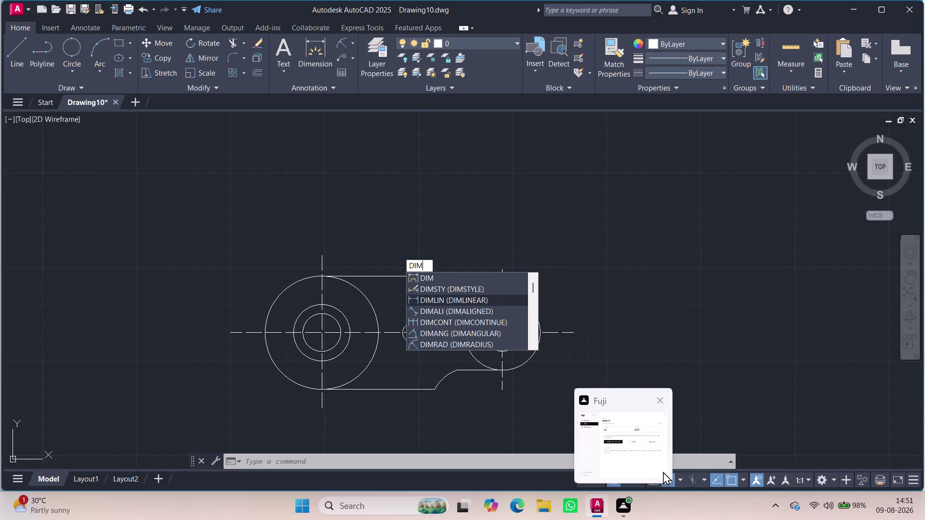
Give the ISO-25 dimension style a text height of 5 and make it current.
click(451, 288)
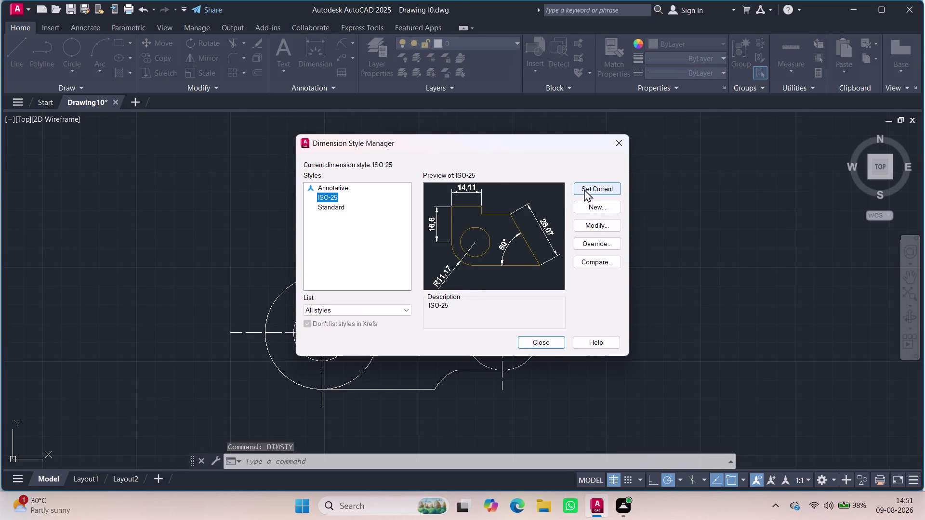
click(590, 222)
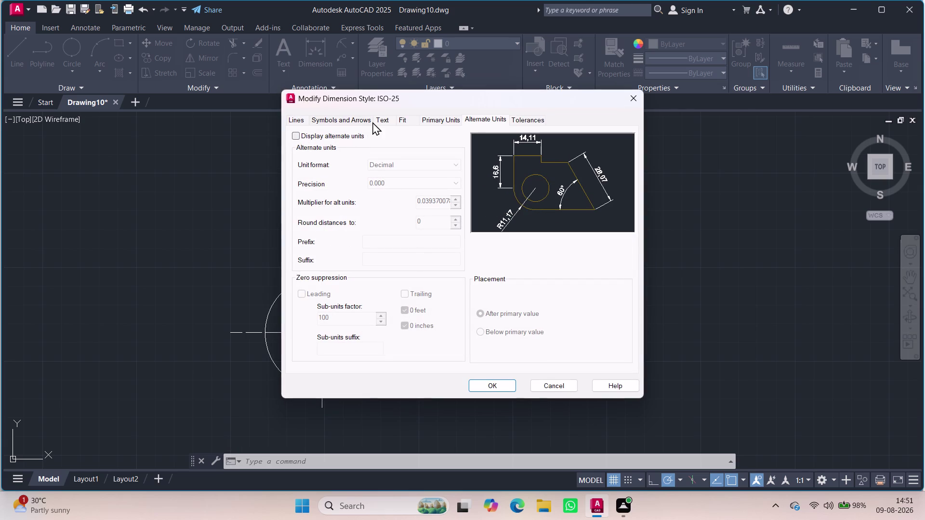
click(356, 115)
click(355, 120)
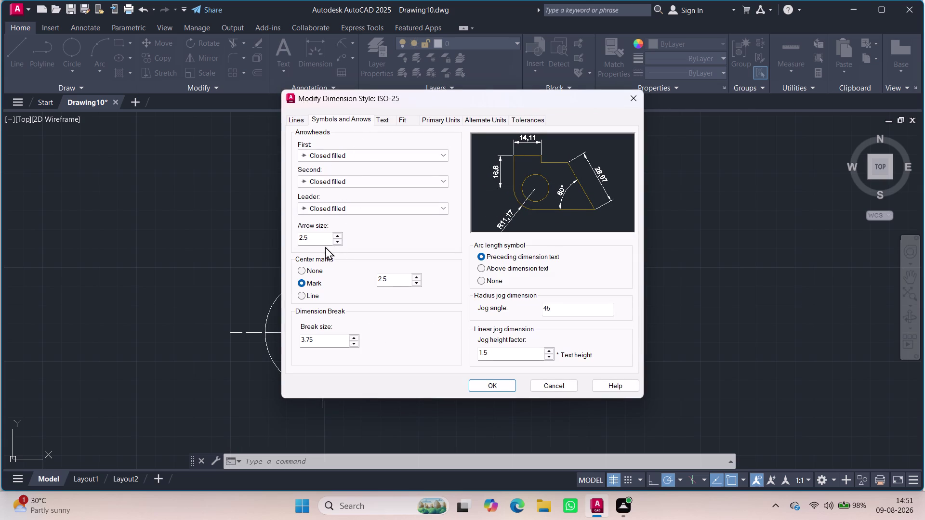
drag(311, 240, 282, 238)
key(5)
click(380, 122)
drag(435, 206, 407, 206)
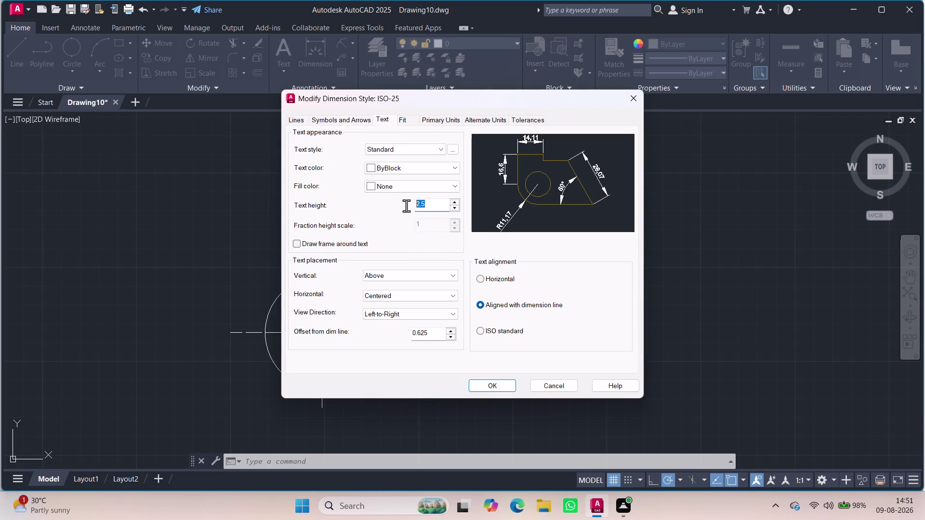
drag(407, 206, 404, 206)
key(5)
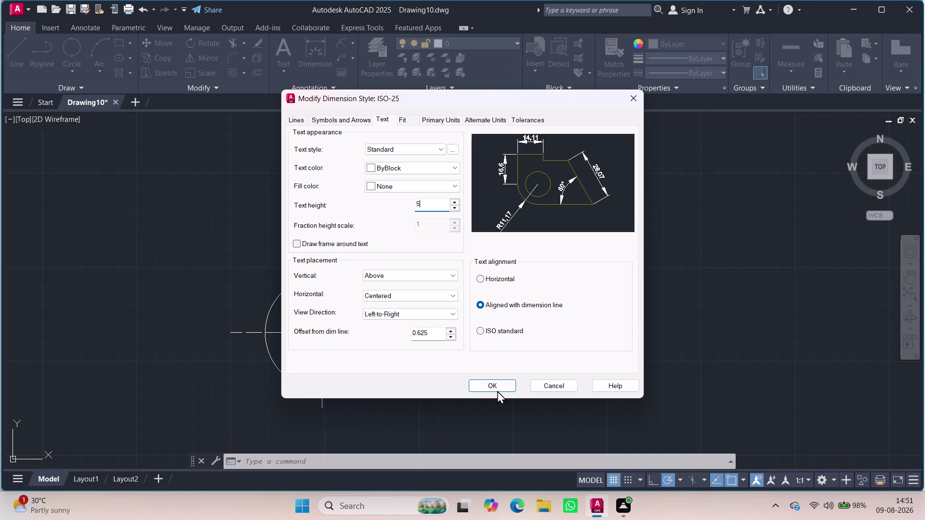
click(491, 389)
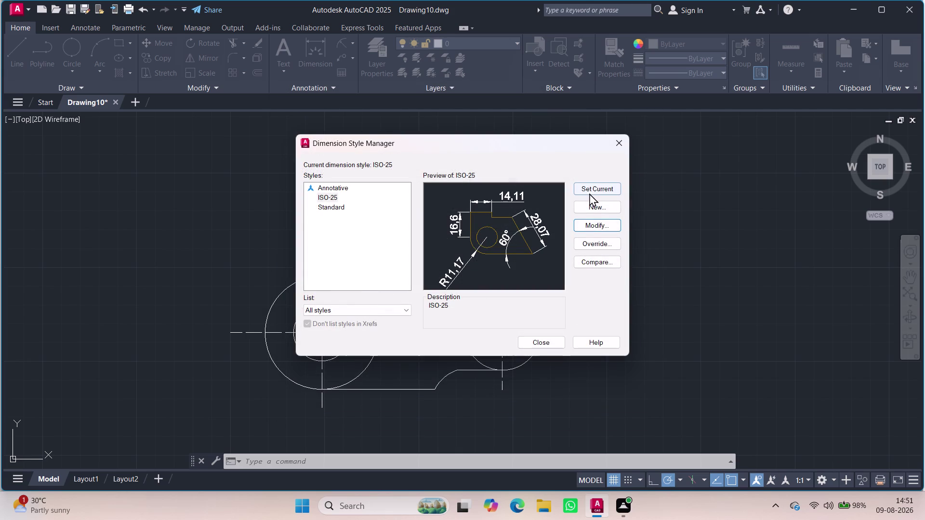
click(588, 191)
click(531, 339)
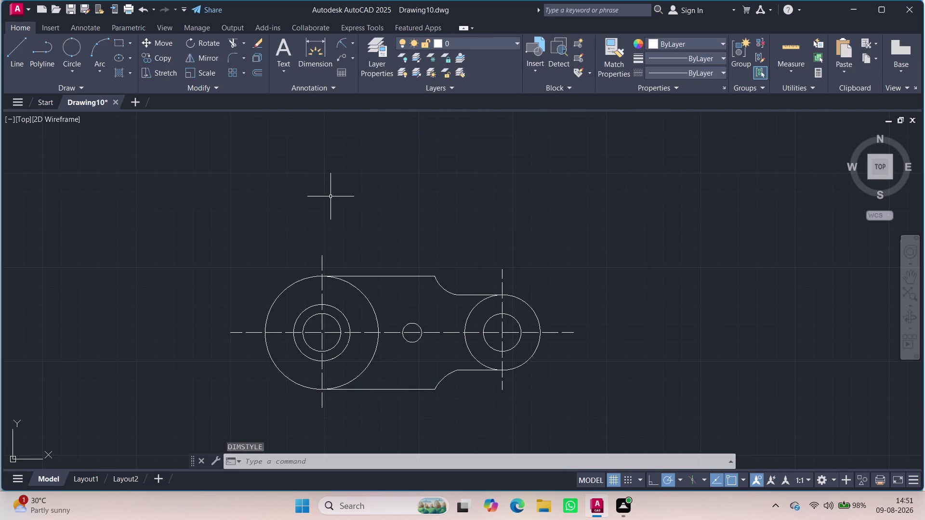
Add a 60 linear dimension for the plate's top straight edge.
click(317, 44)
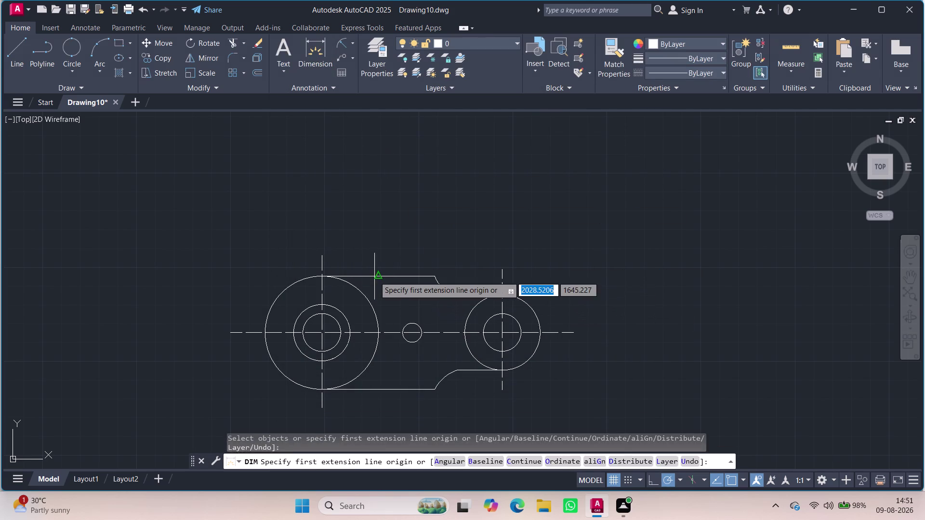
click(375, 276)
key(Escape)
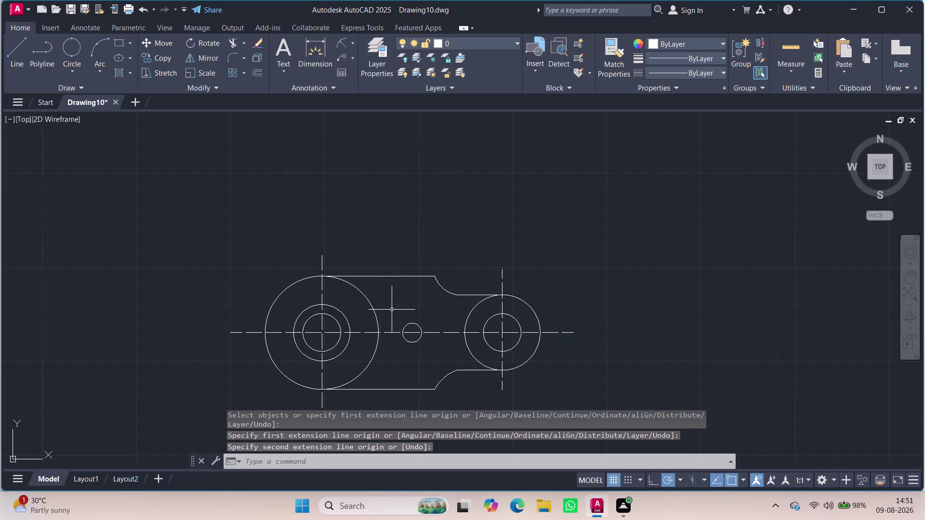
click(324, 38)
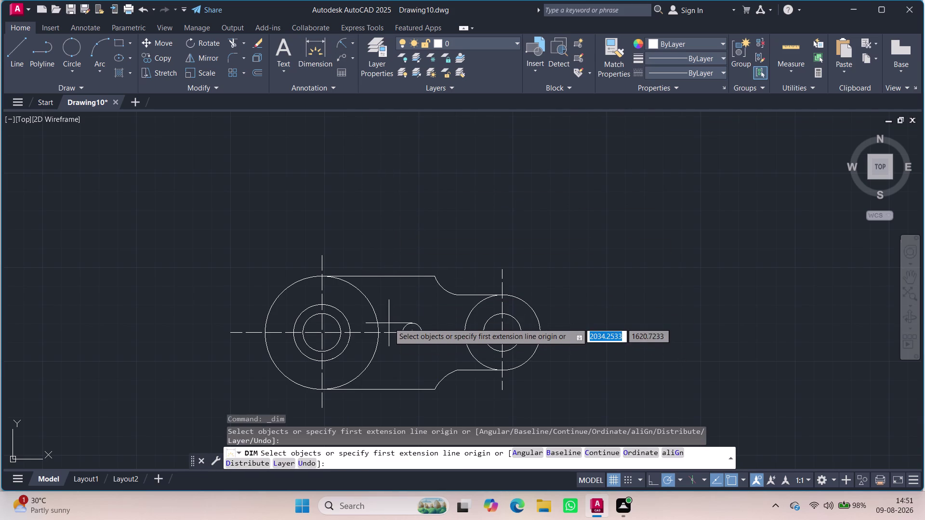
click(386, 276)
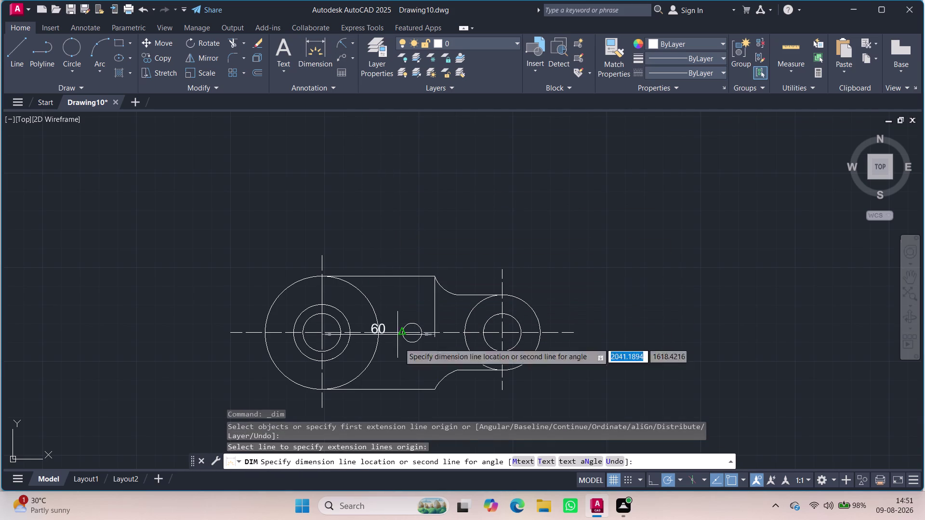
click(385, 261)
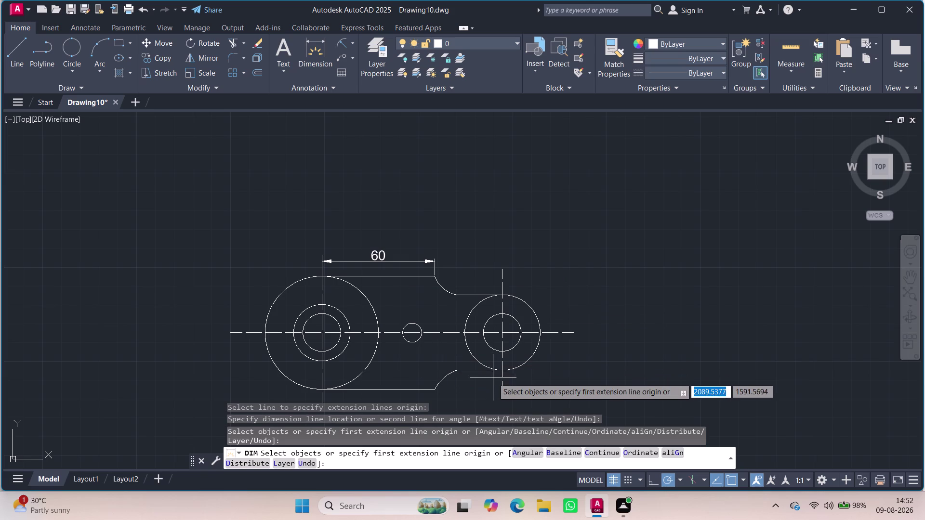
click(394, 261)
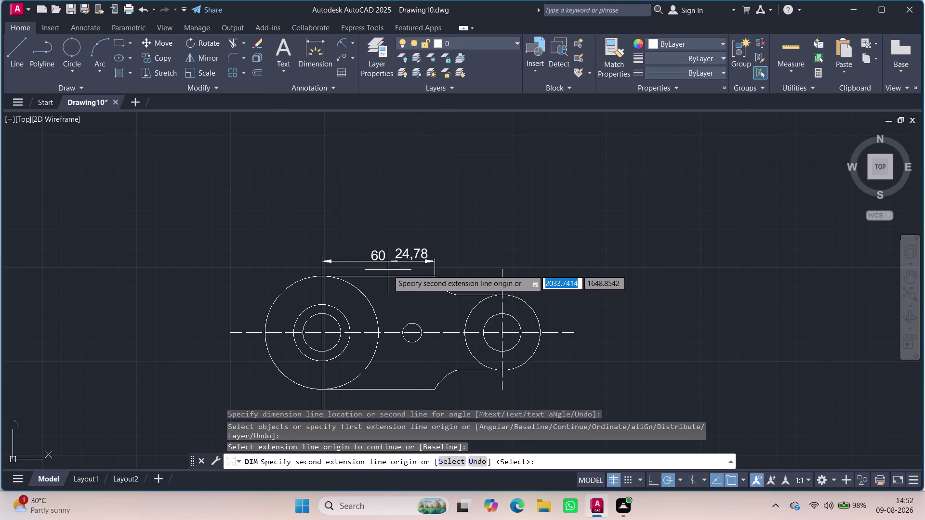
key(Escape)
key(Escape)
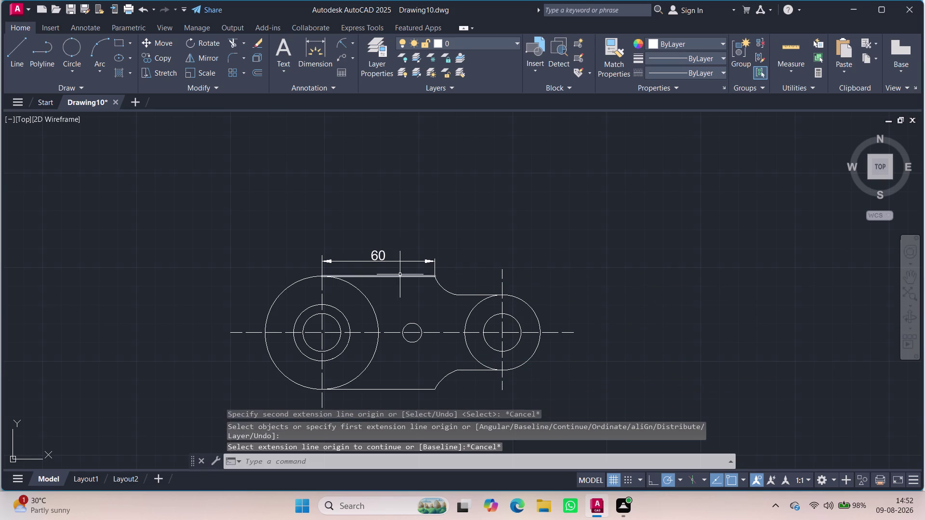
key(Escape)
Move the 60 dimension by its text grip to below the plate.
click(391, 262)
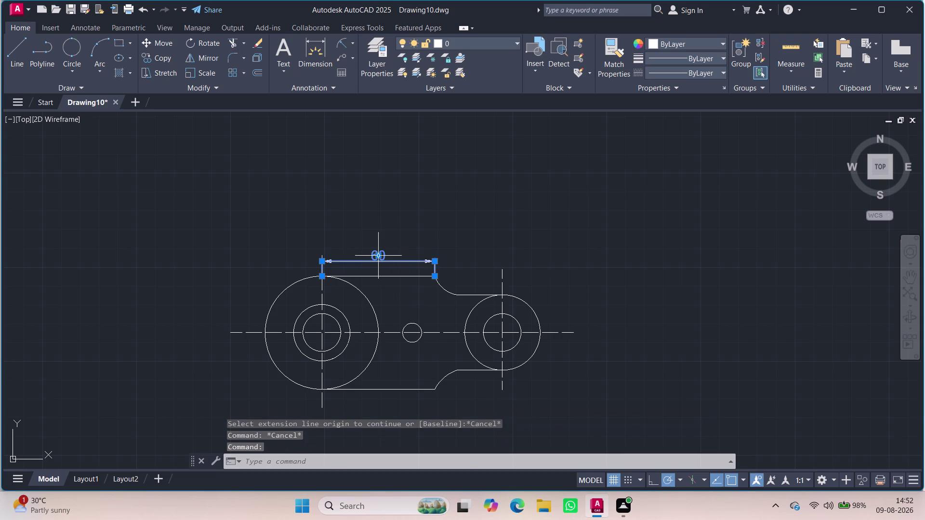
click(379, 259)
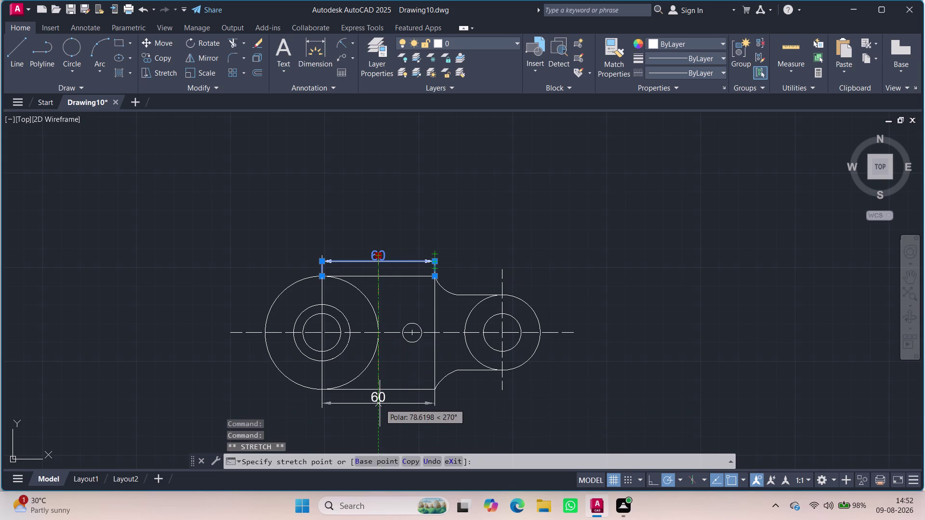
click(380, 405)
key(Escape)
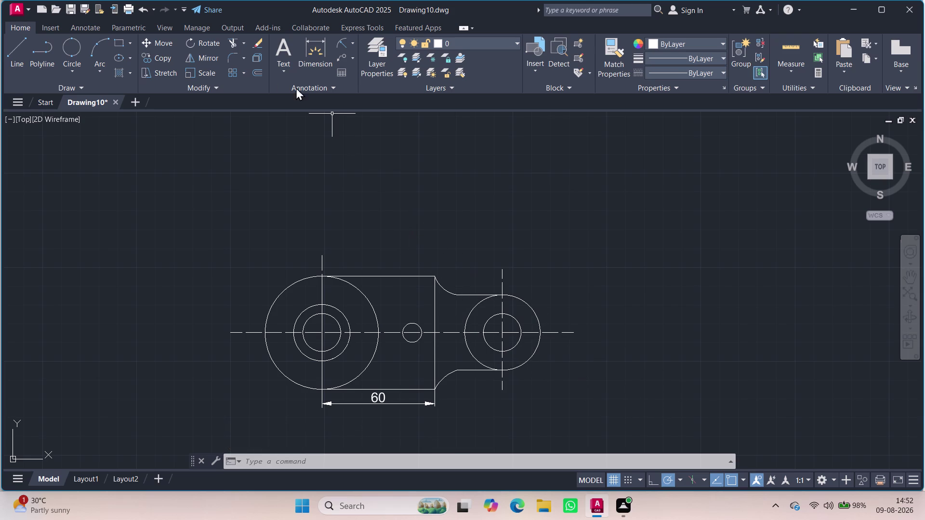
click(328, 52)
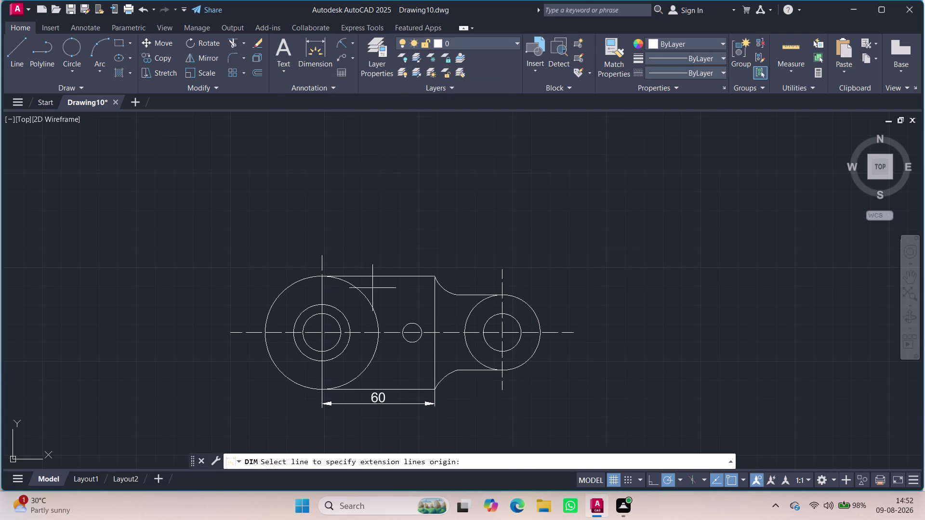
Abandon a trial dimension and delete the 60 dimension below the plate.
click(319, 332)
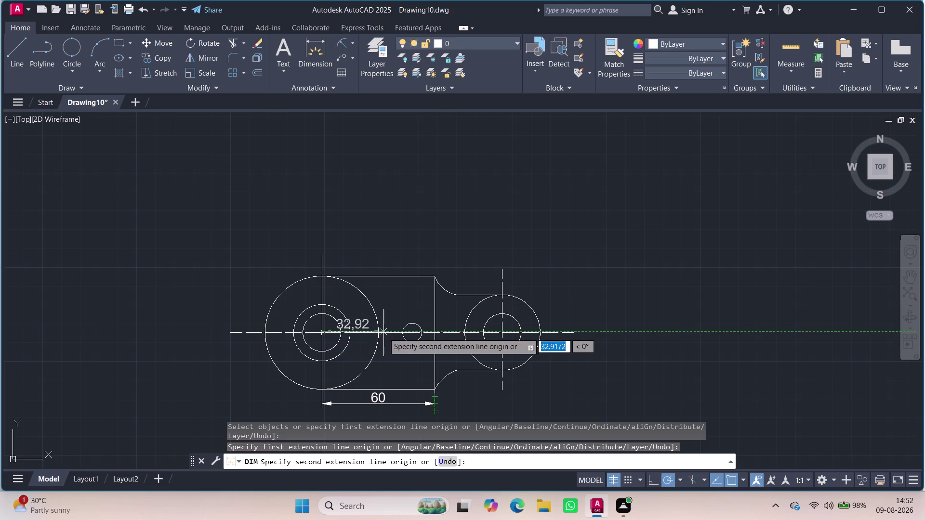
click(436, 334)
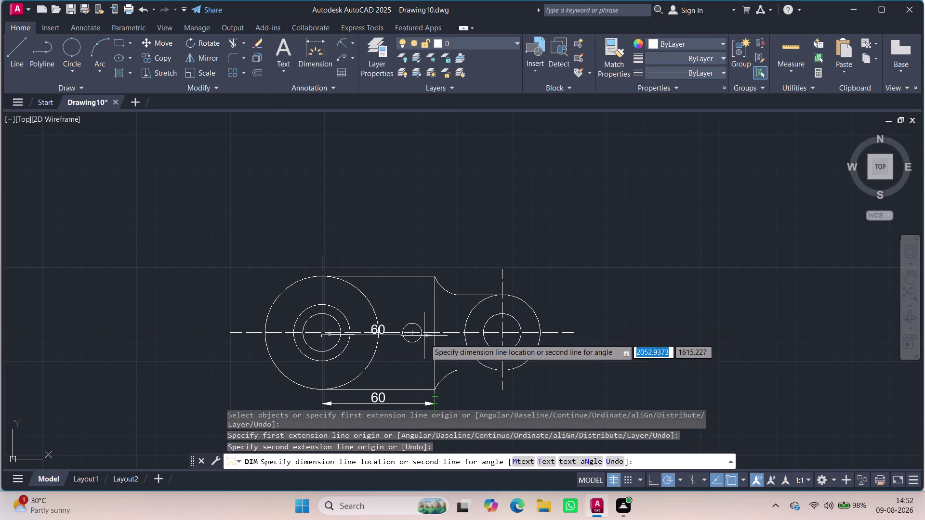
key(Escape)
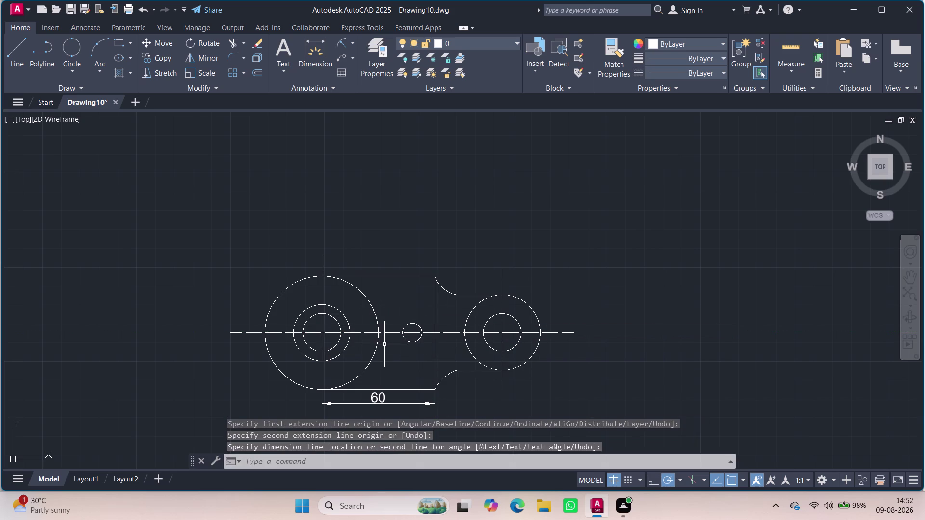
click(436, 364)
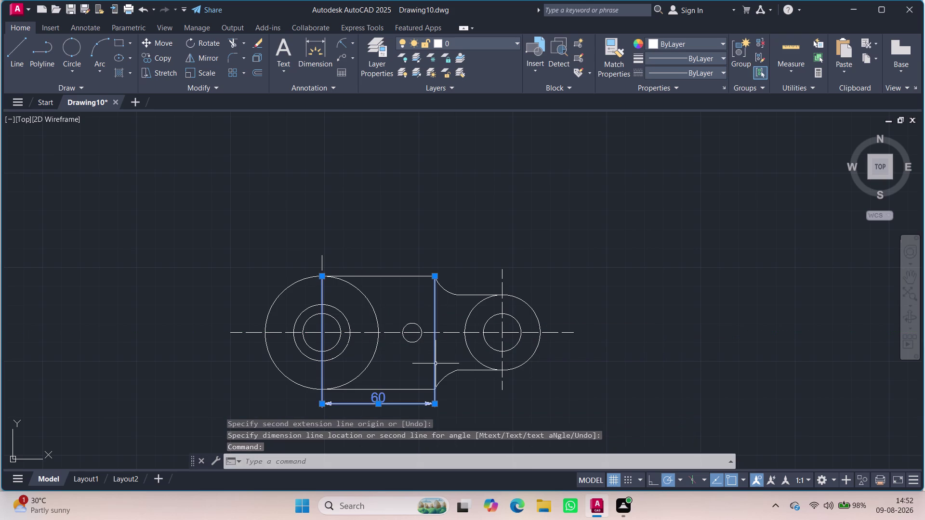
key(Delete)
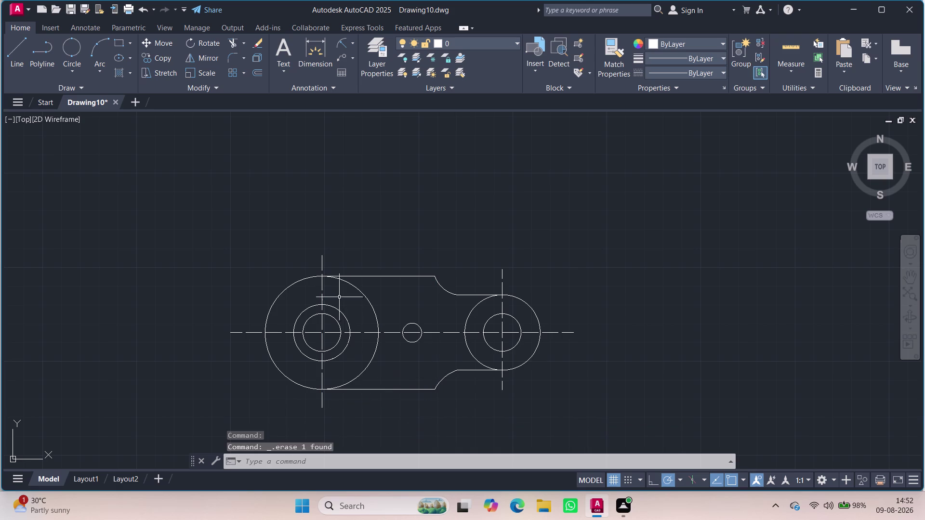
Dimension 48 from the left boss centre to the small hole centre.
click(307, 52)
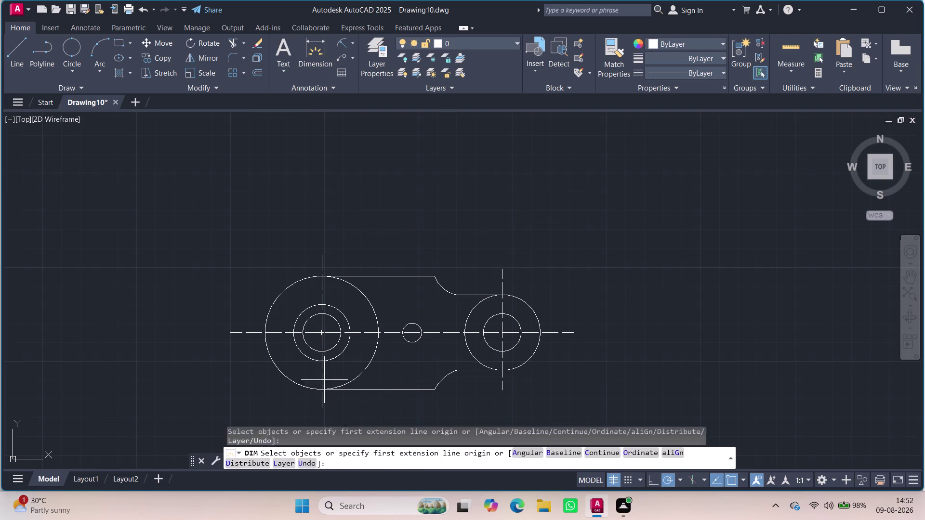
click(322, 333)
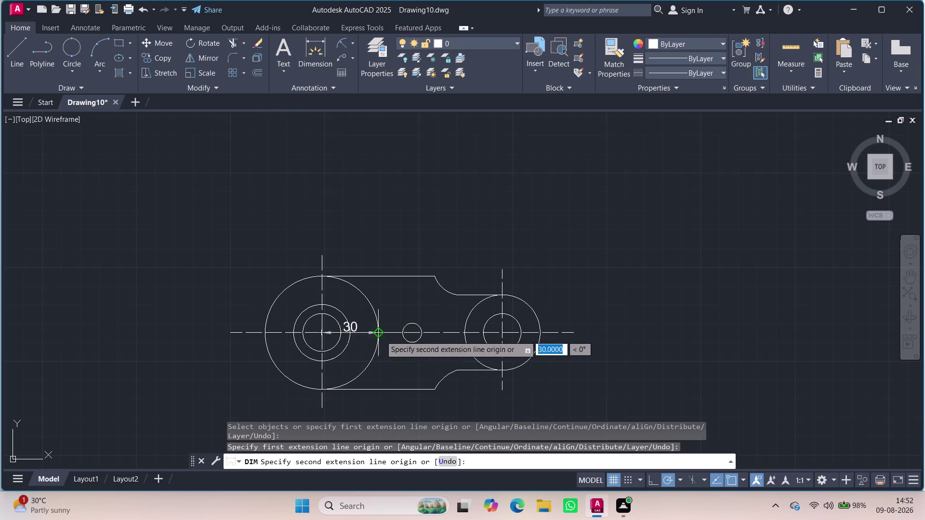
click(413, 334)
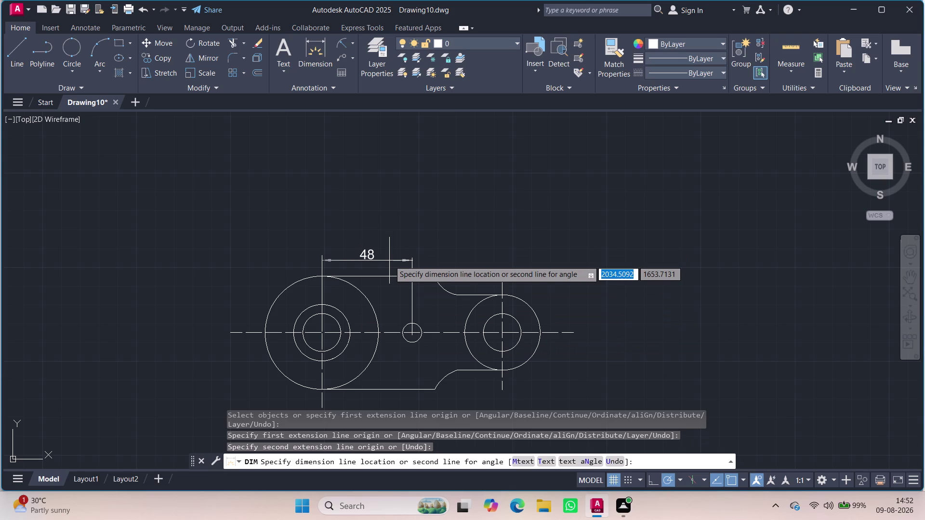
click(389, 262)
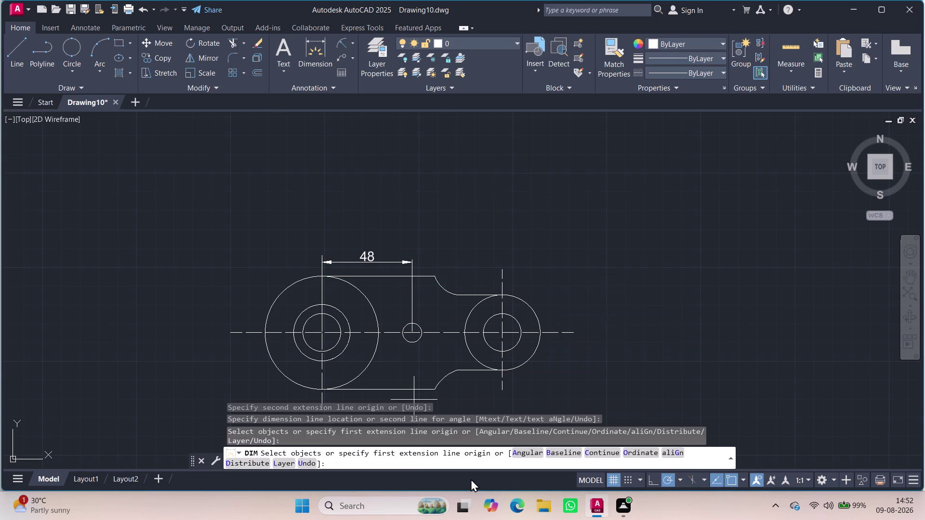
Add a 60 dimension along the bottom straight edge below the plate.
middle_drag(474, 366, 497, 302)
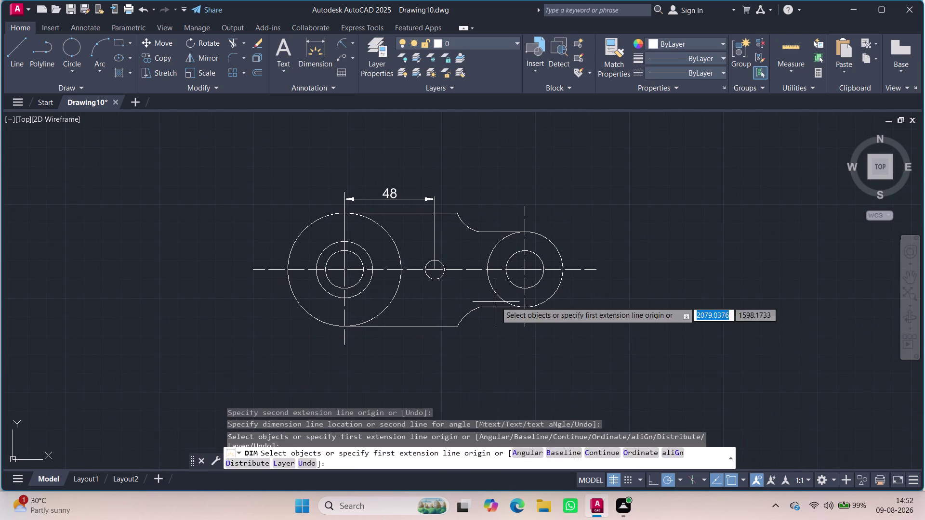
click(346, 330)
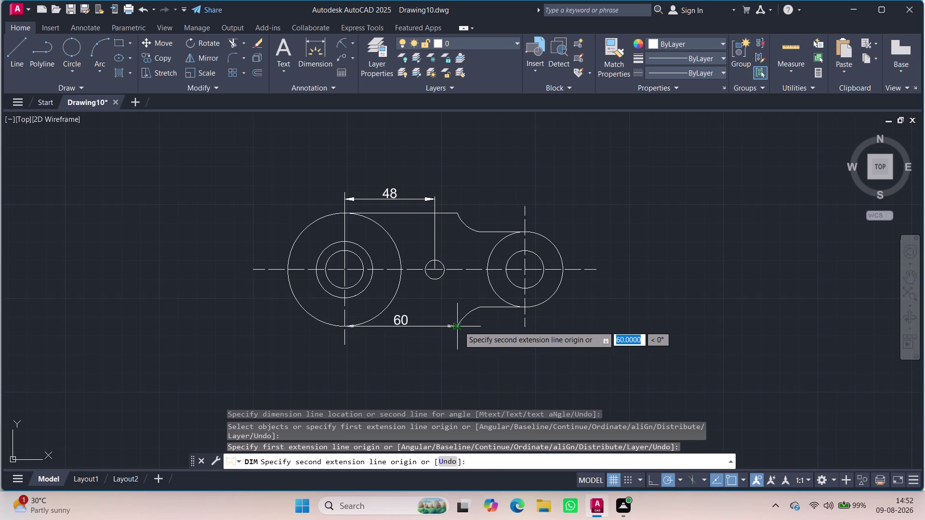
click(459, 326)
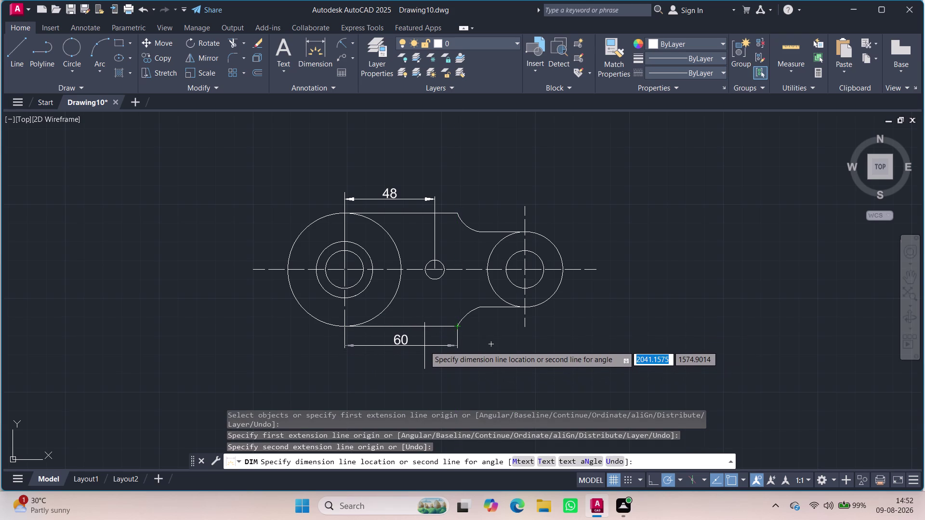
click(425, 346)
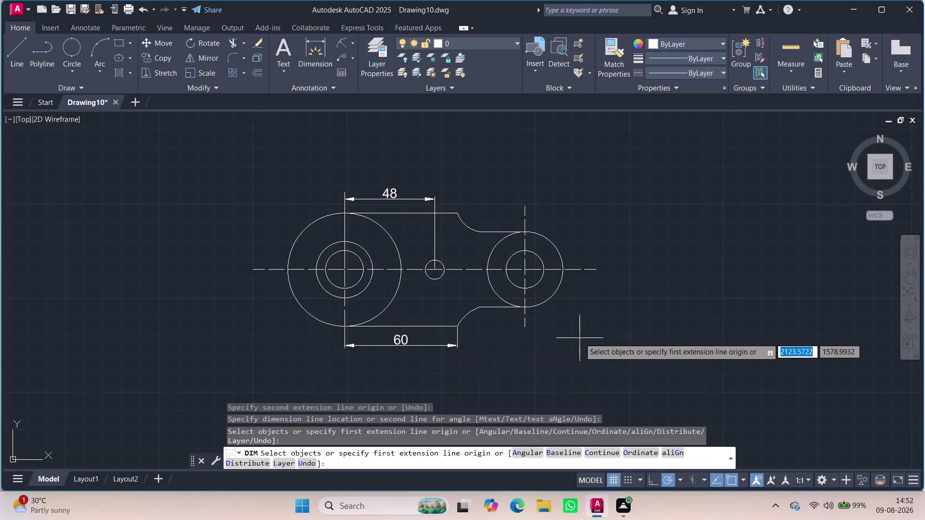
click(348, 42)
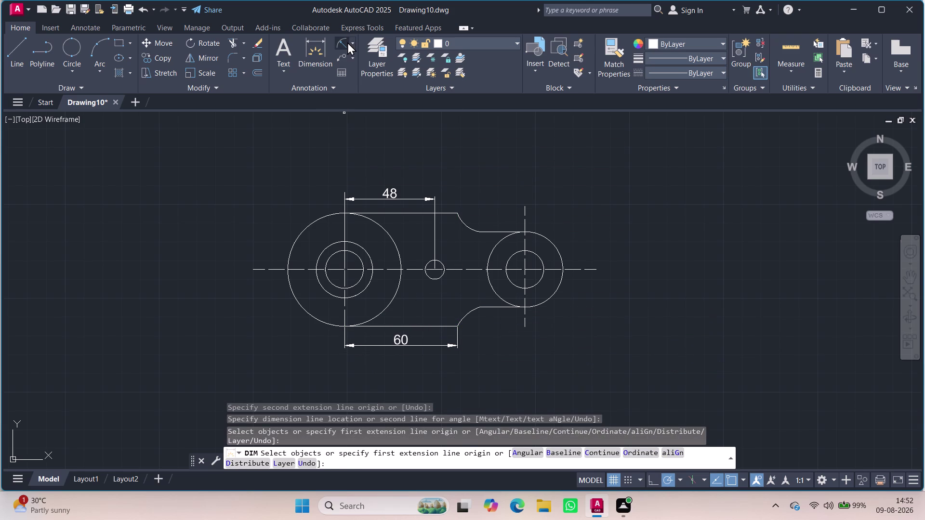
click(293, 247)
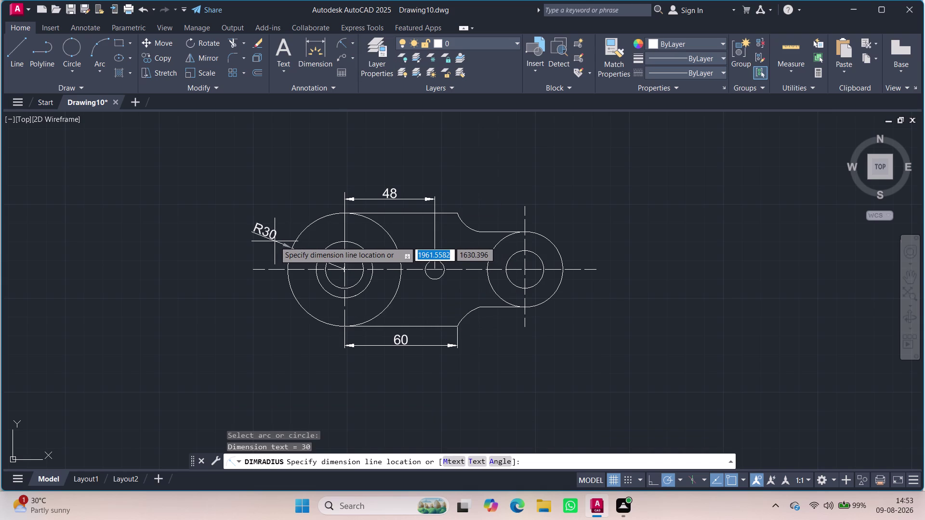
Place the R30 radius on the outer left circle and Ø30 on the middle circle.
click(275, 239)
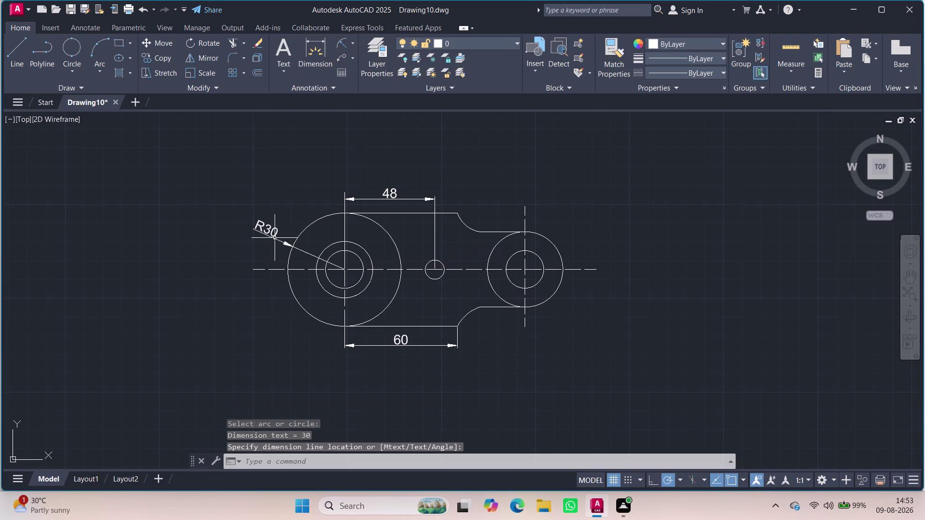
click(353, 44)
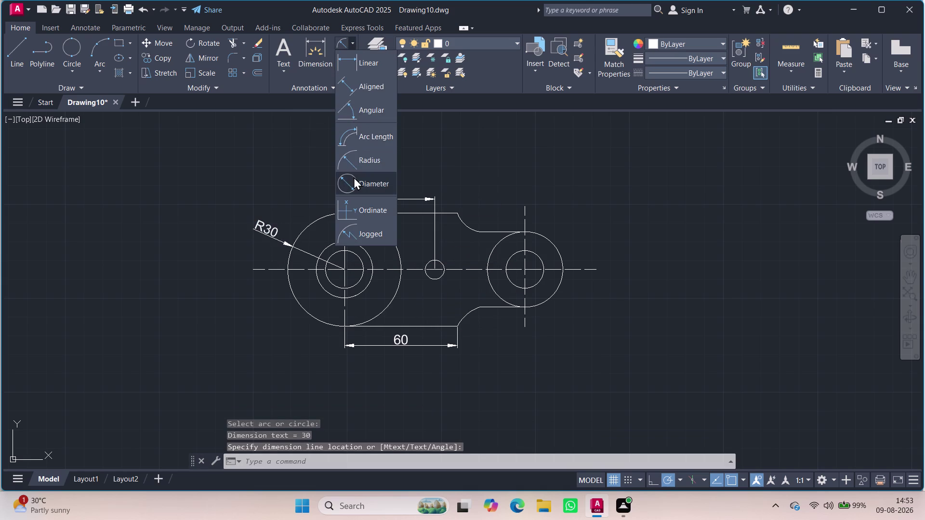
click(353, 177)
click(369, 256)
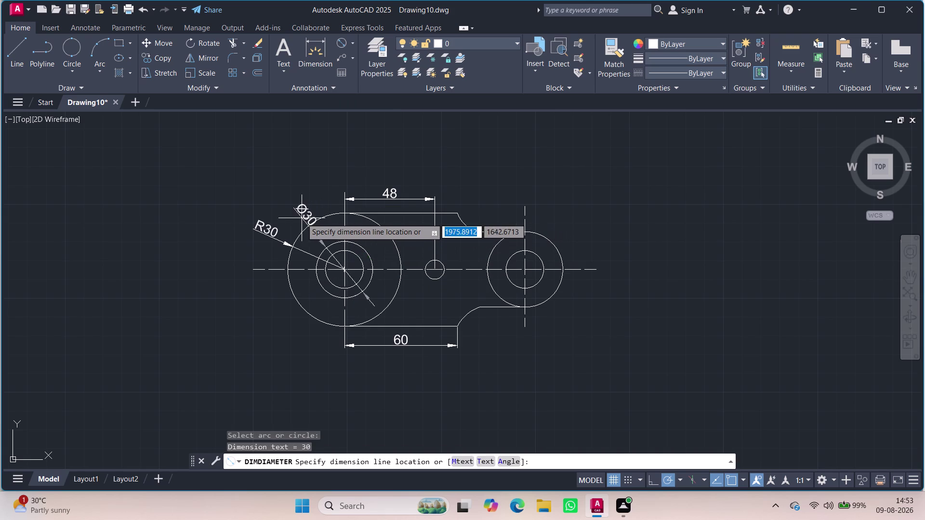
click(290, 220)
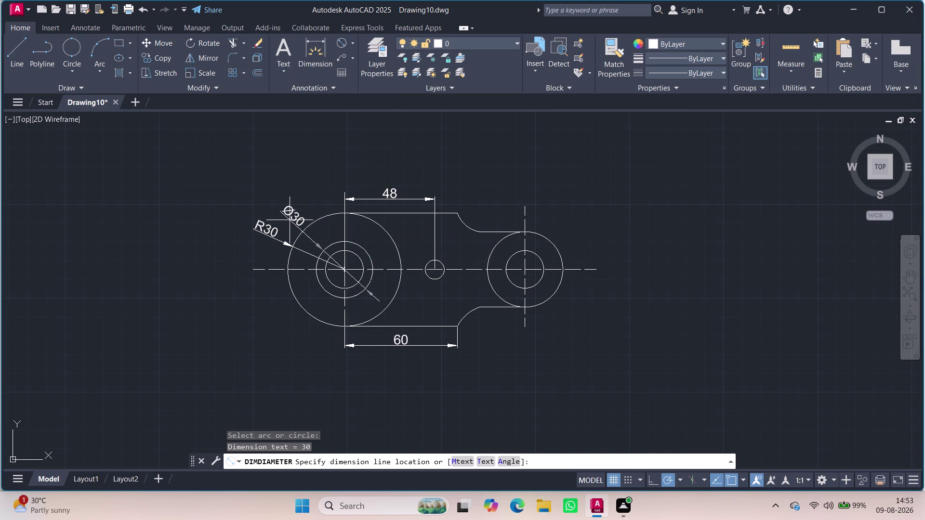
click(328, 278)
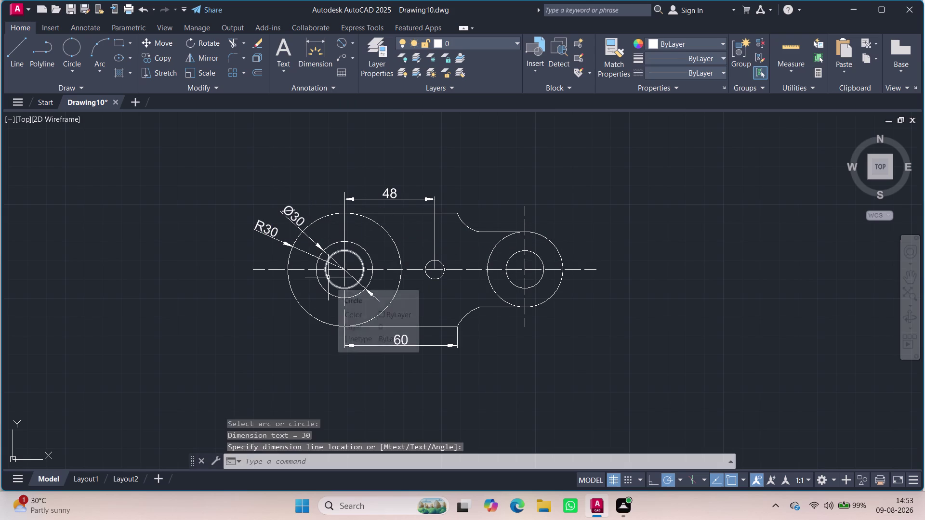
key(Escape)
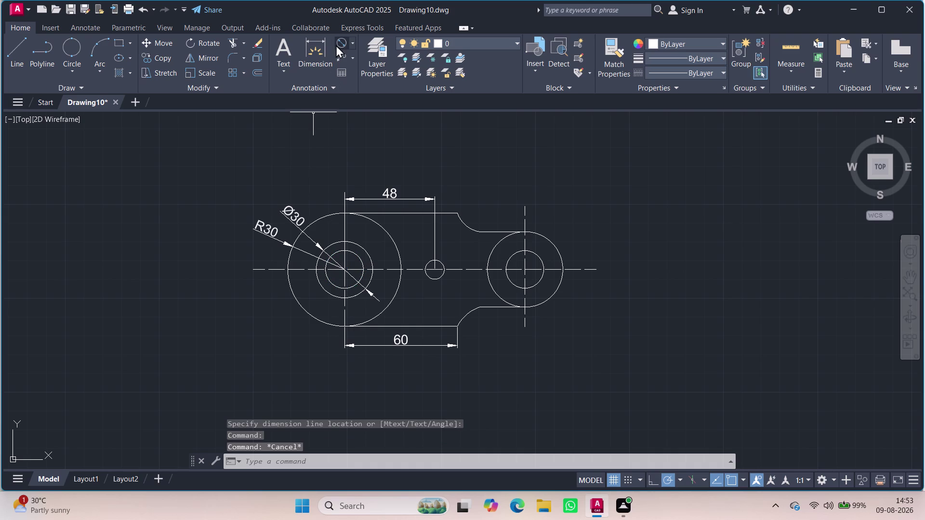
Add a Ø20 diameter dimension to the innermost left boss circle.
click(337, 38)
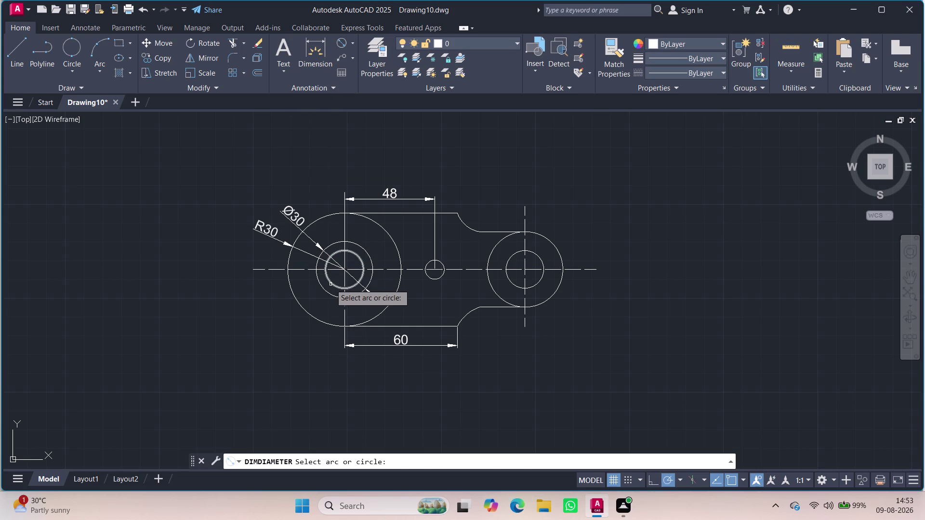
click(332, 284)
click(271, 289)
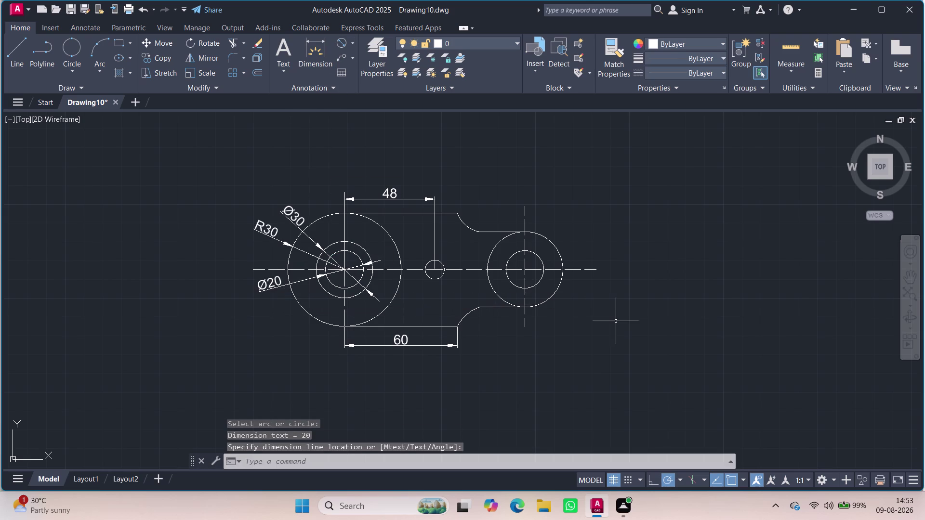
text(qd)
click(654, 350)
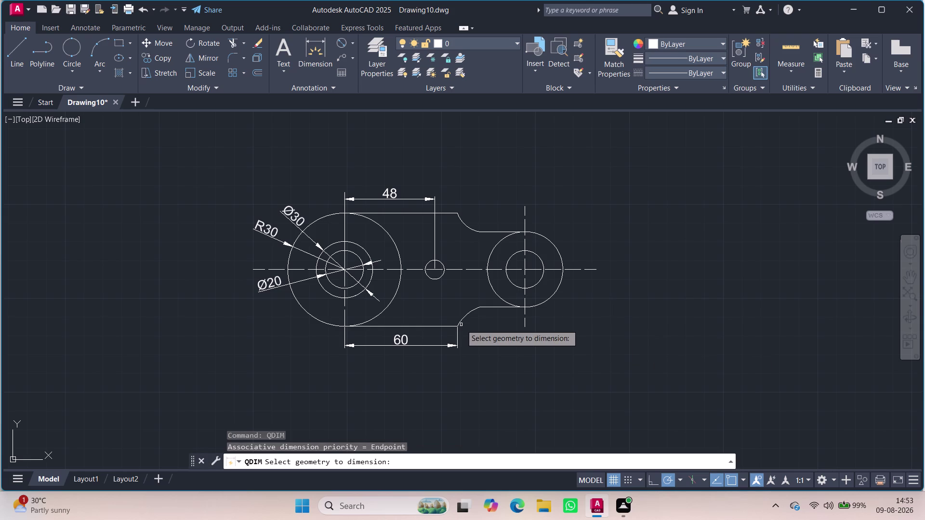
Place an R20 radius dimension on the right boss circle.
click(553, 295)
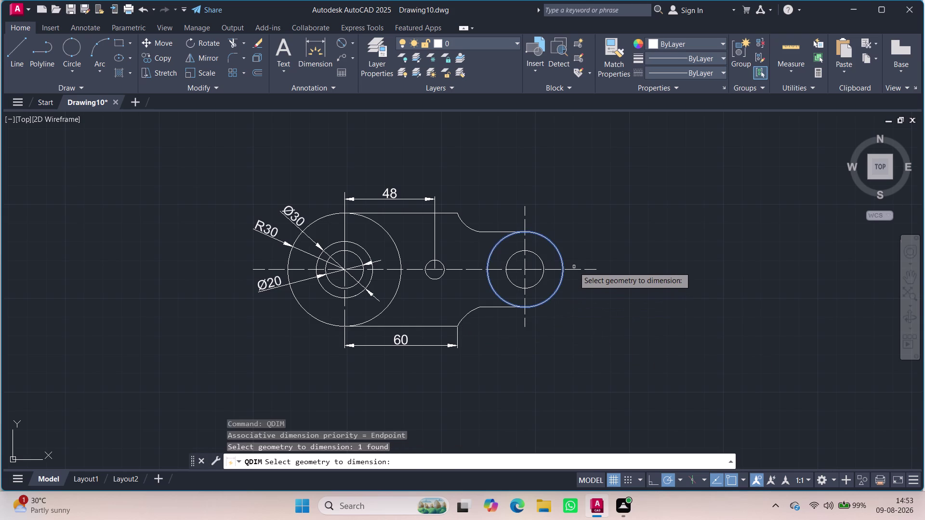
key(Return)
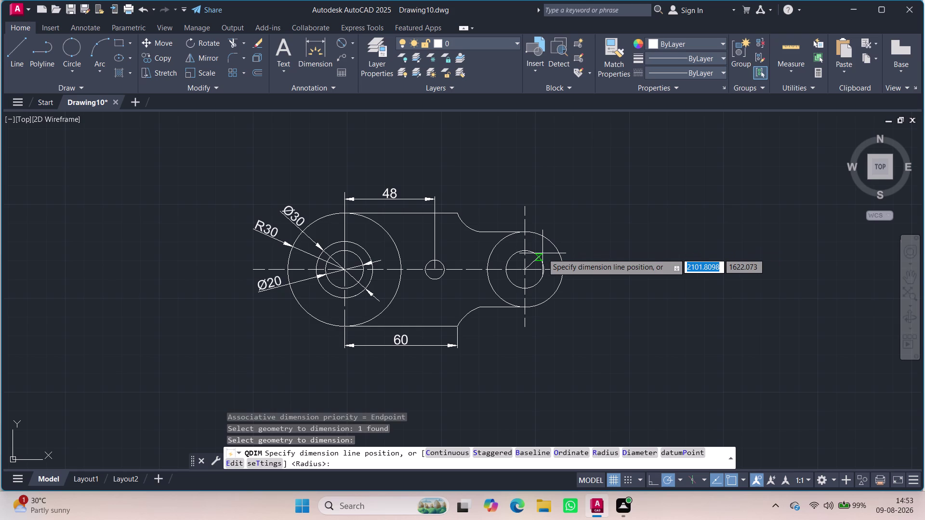
click(543, 257)
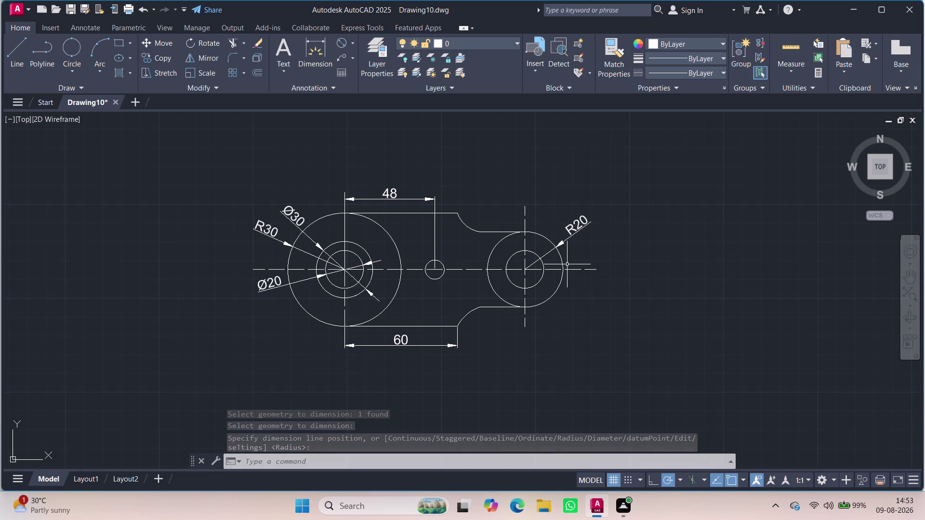
key(q)
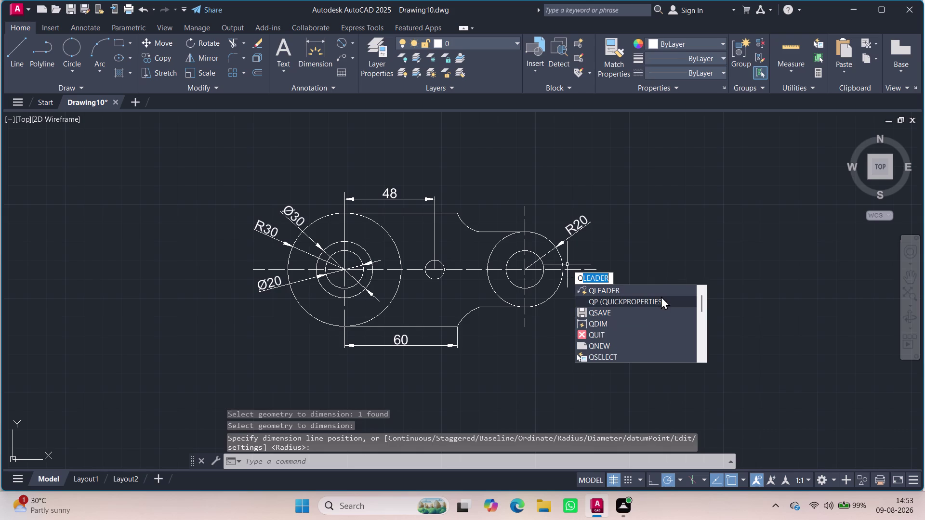
Quick-dimension the right boss and centre line, then delete the 144,55 and 37,89 results.
click(653, 322)
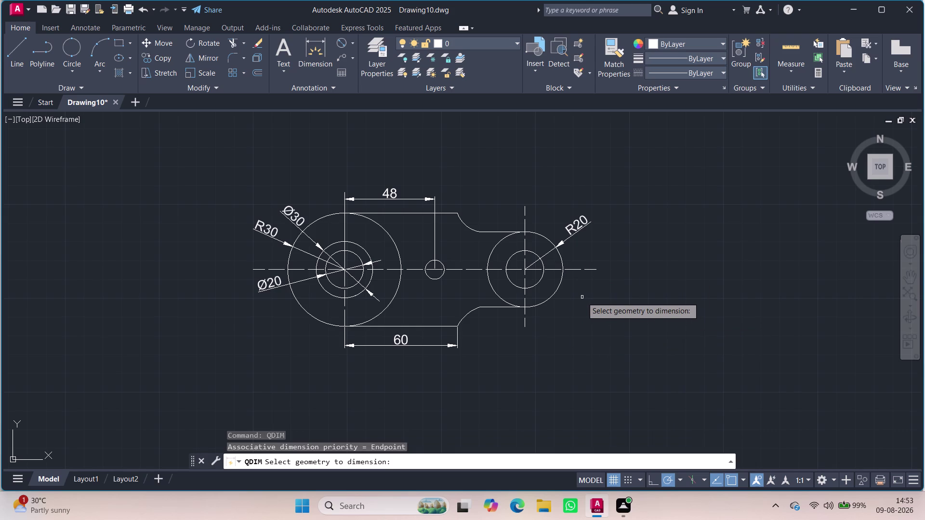
click(555, 294)
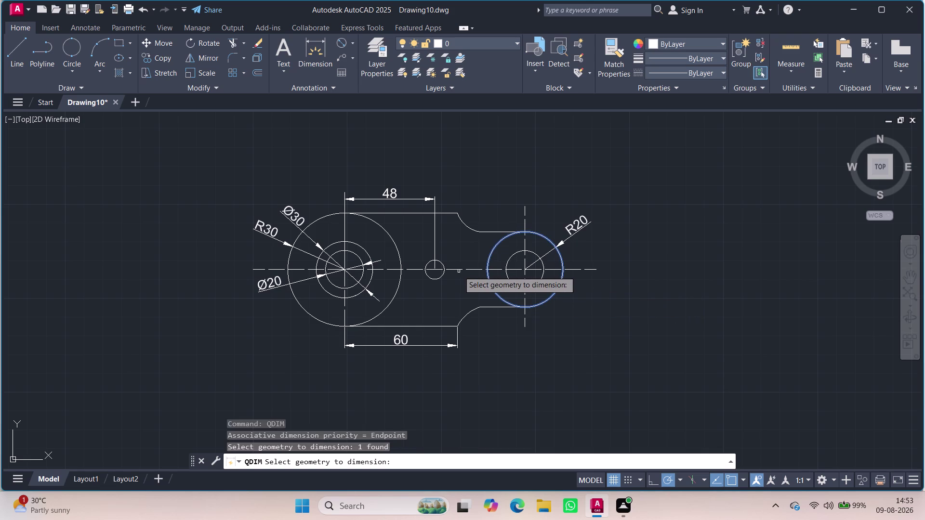
click(484, 270)
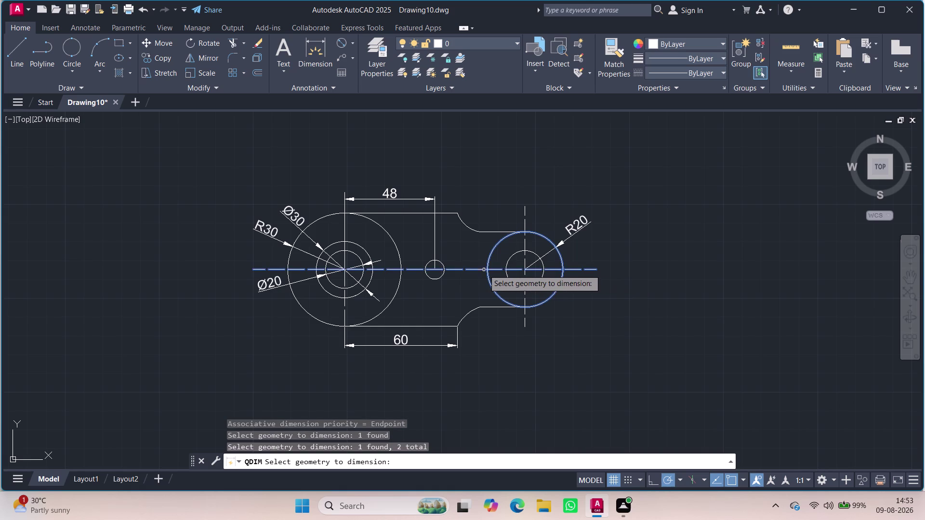
key(Return)
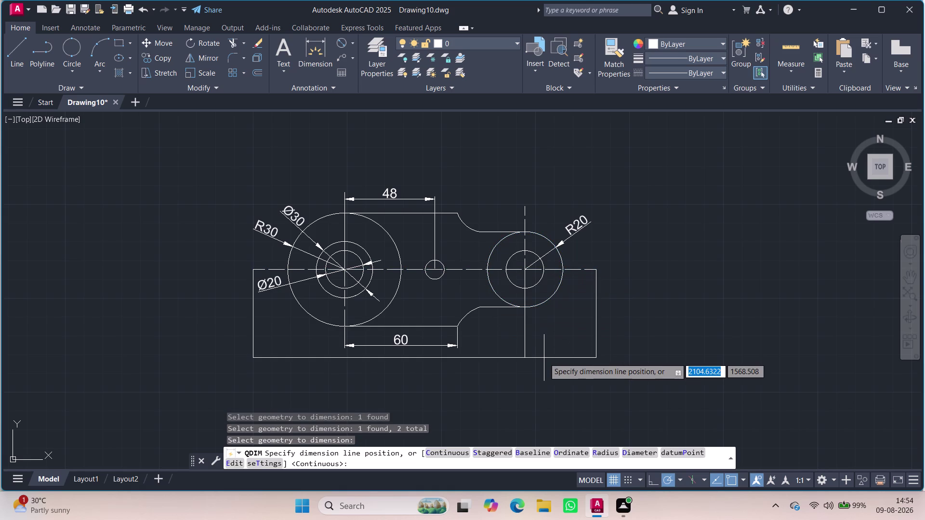
click(386, 365)
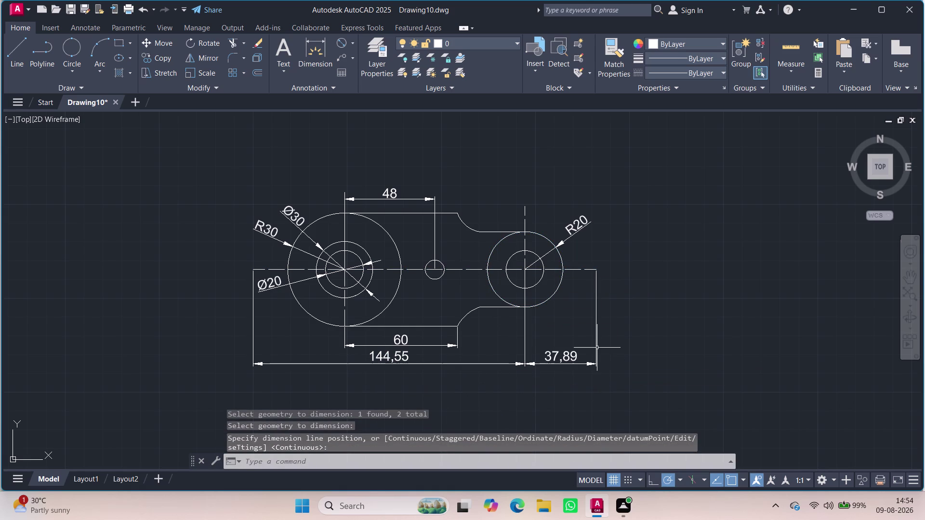
drag(642, 363, 183, 371)
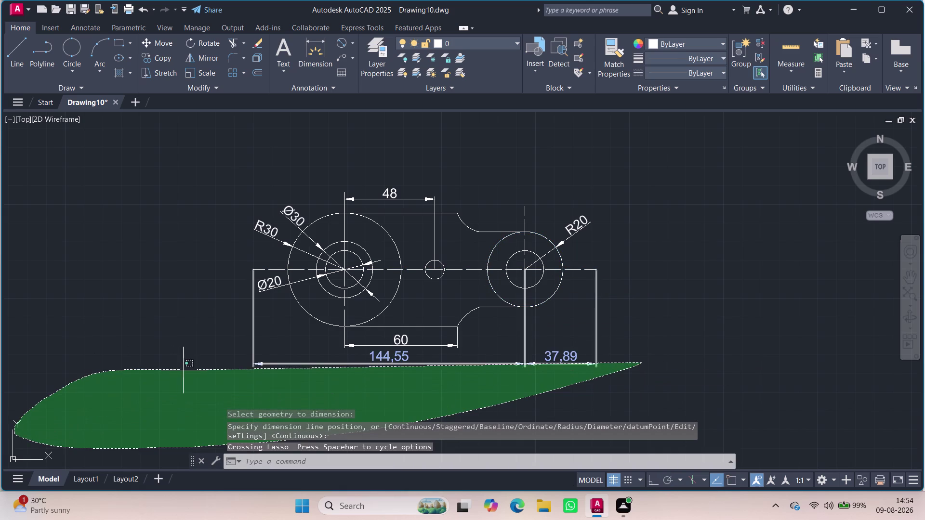
drag(183, 371, 210, 366)
key(Delete)
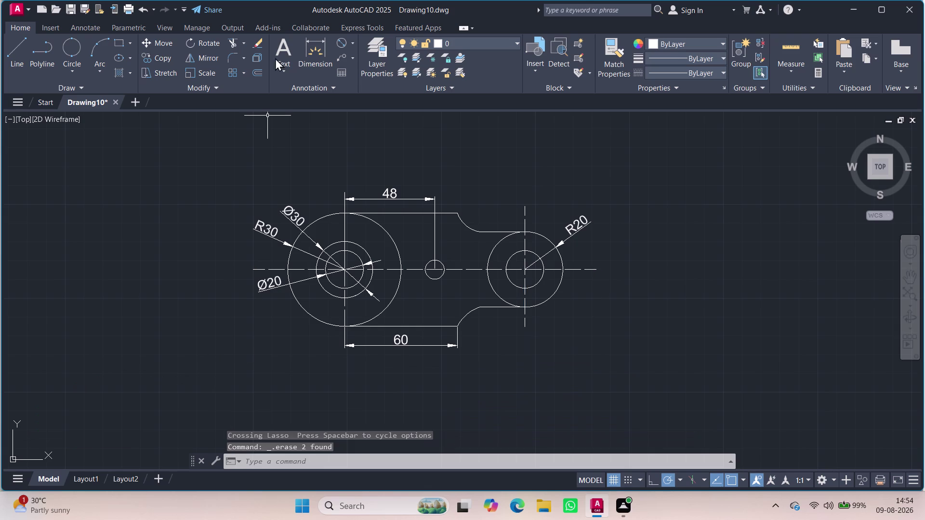
Add a Ø20 diameter to the inner right circle and delete the R20 radius.
click(353, 39)
click(353, 39)
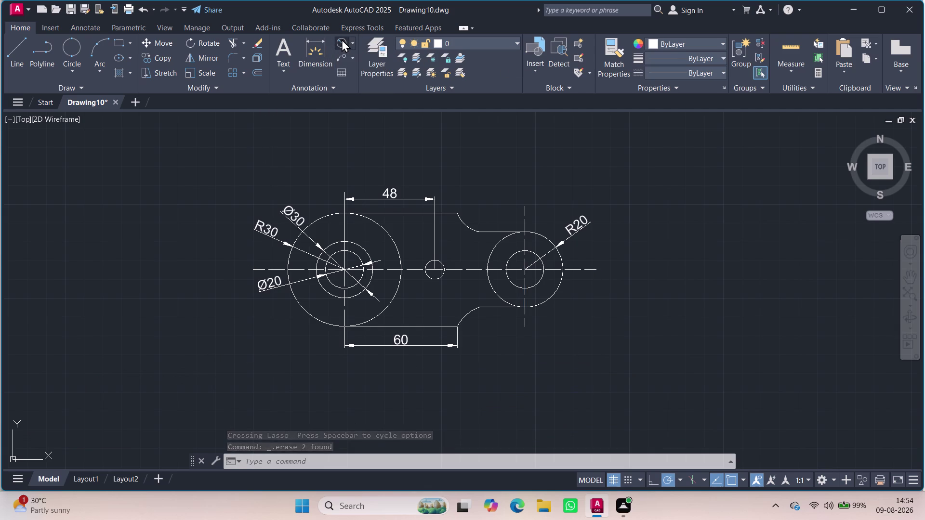
click(342, 39)
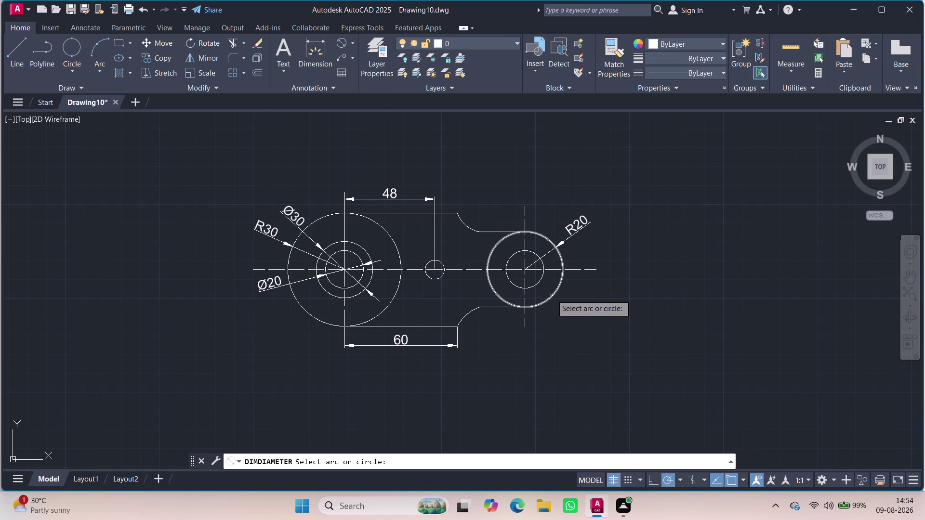
click(536, 286)
click(574, 302)
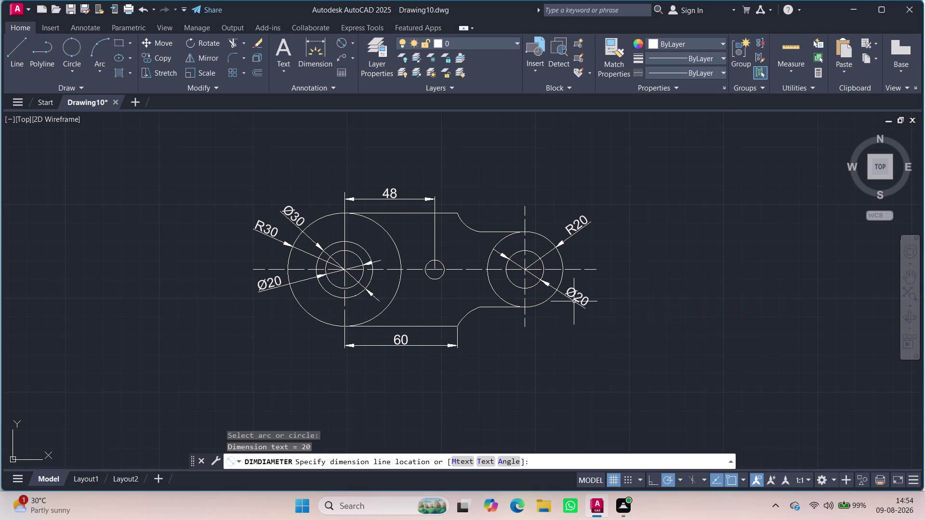
drag(577, 249, 552, 222)
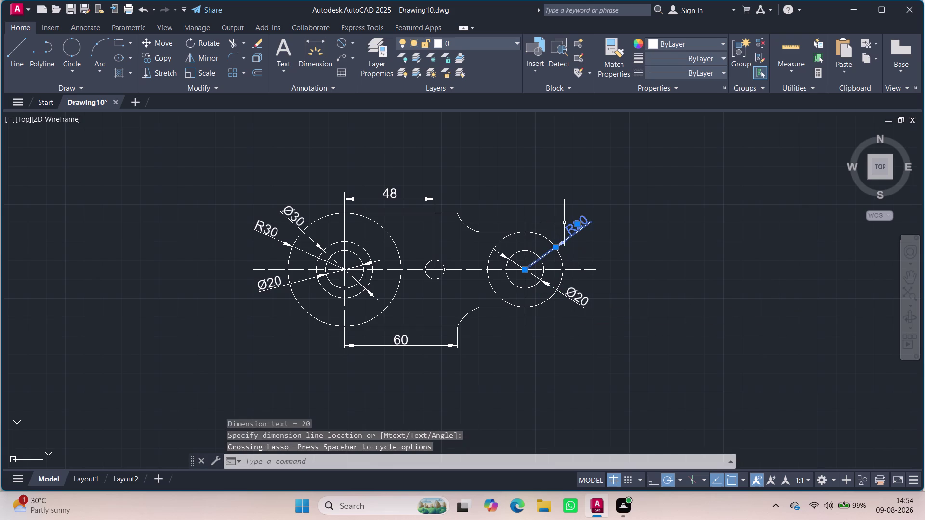
key(Delete)
Dimension the outer right circle as Ø40 at upper right.
click(343, 44)
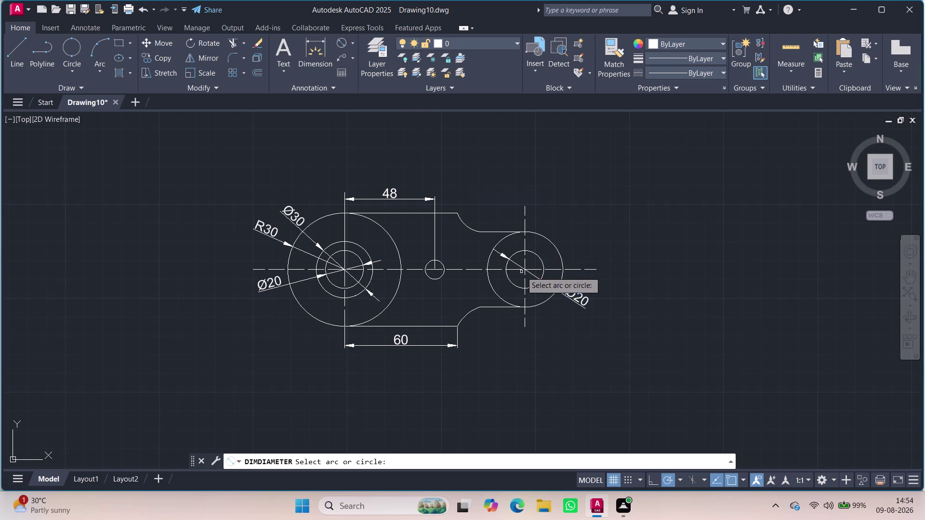
click(559, 251)
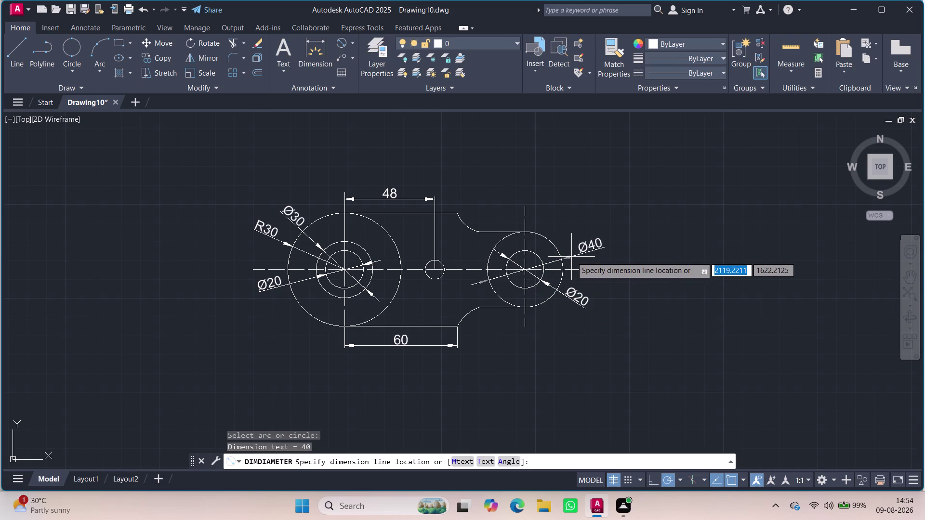
click(566, 251)
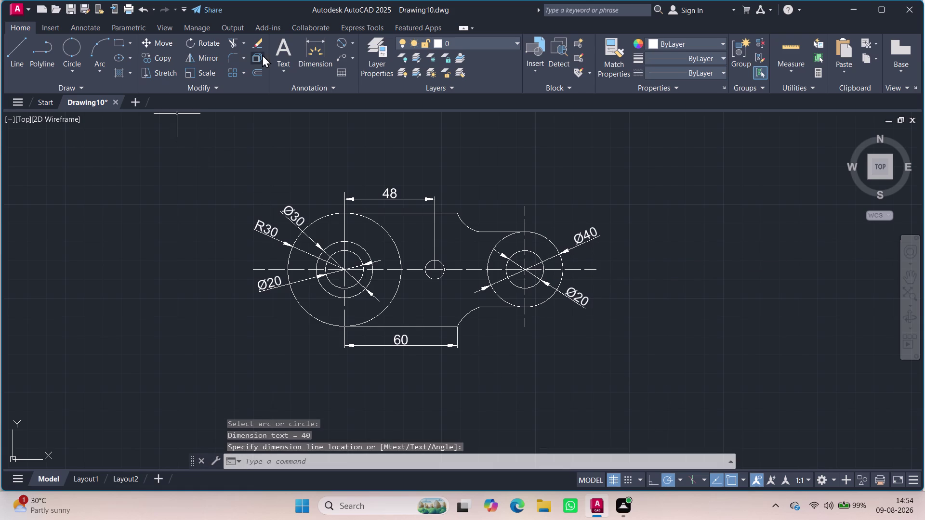
click(308, 54)
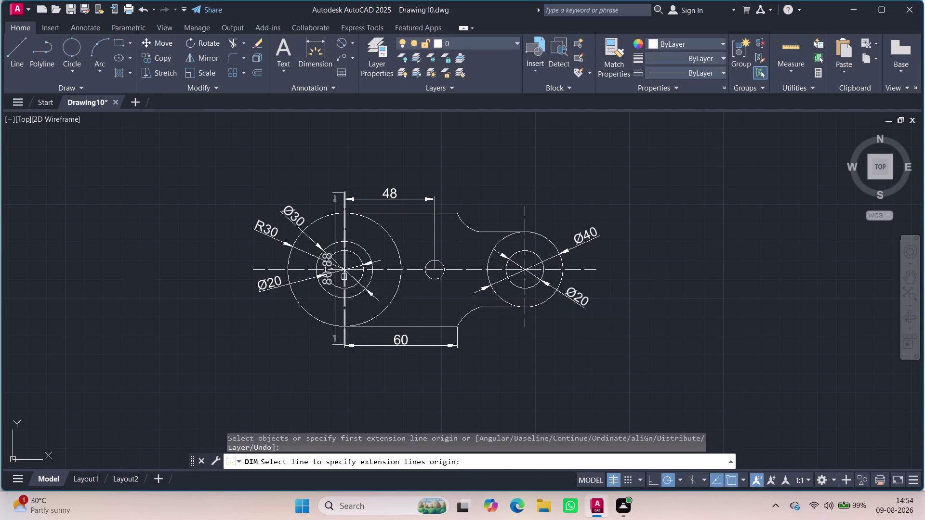
Dimension 96 between the left and right hole centres, placed below the 60.
click(347, 272)
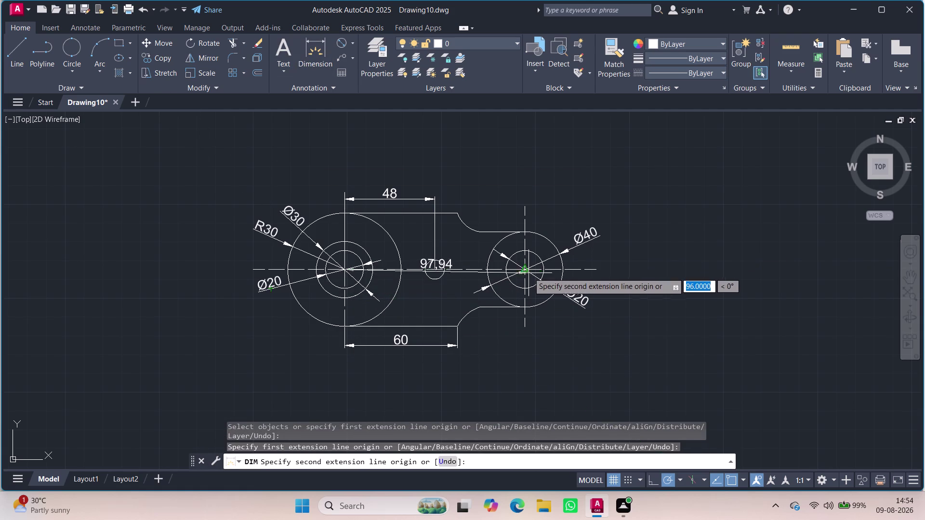
click(527, 269)
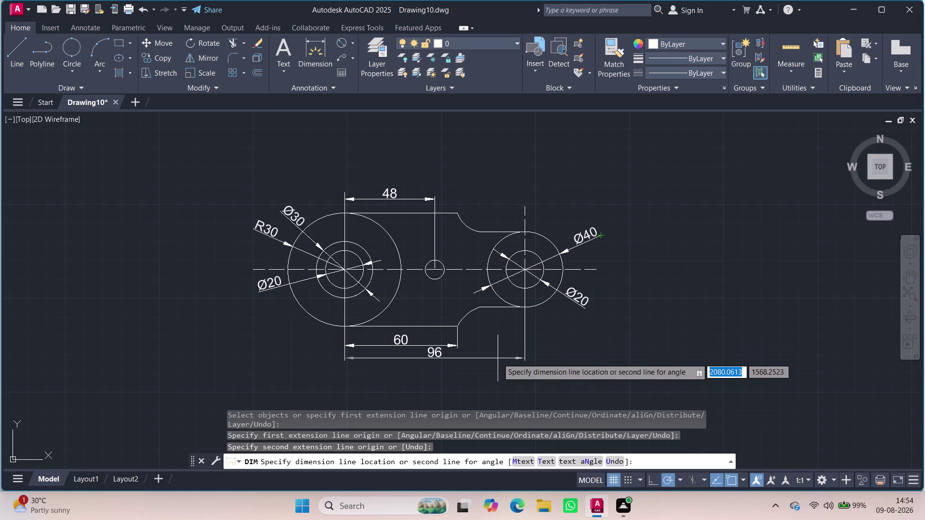
click(498, 359)
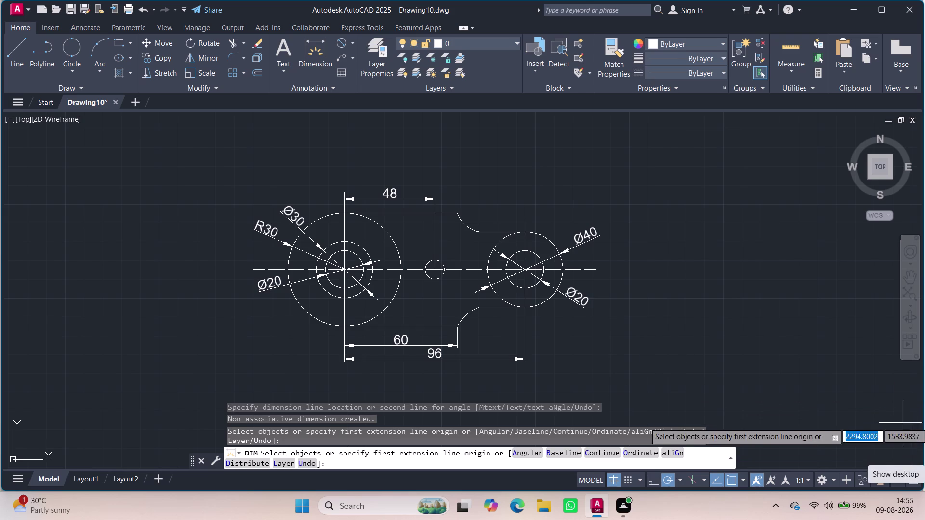
key(Escape)
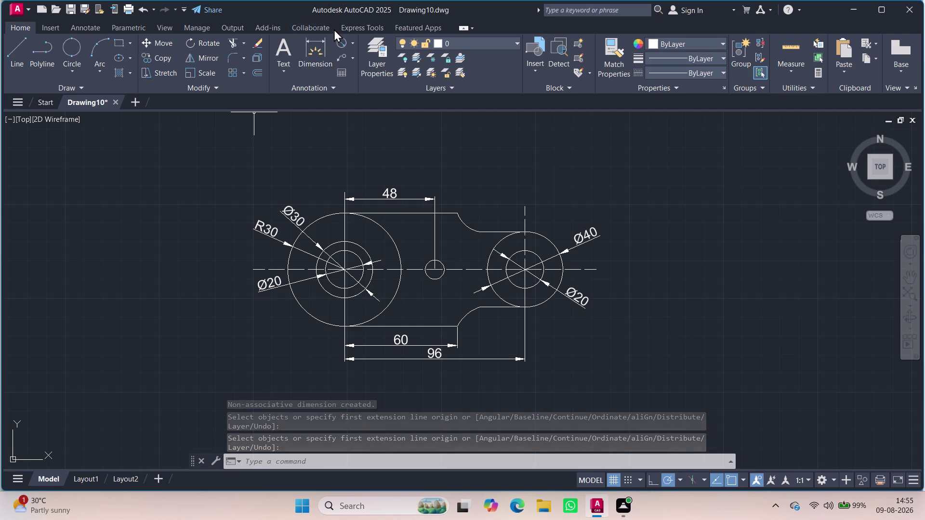
click(338, 41)
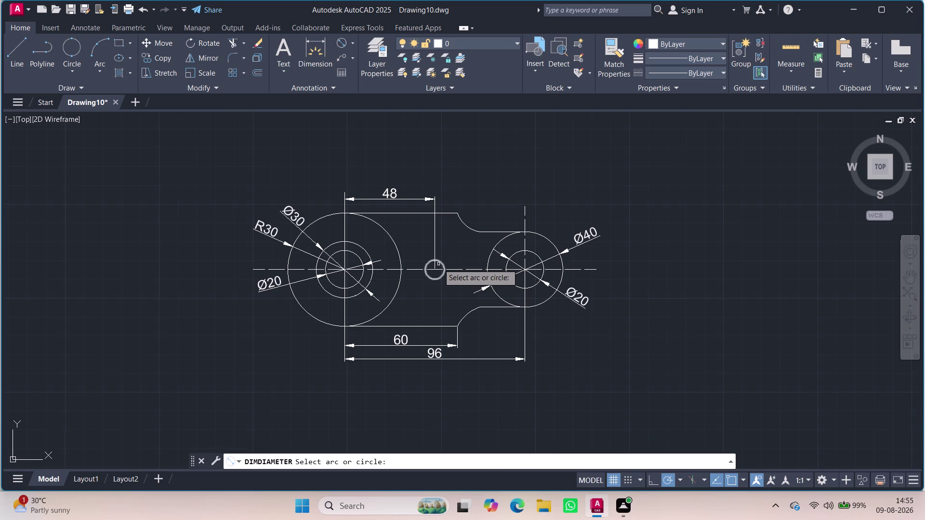
Place a Ø10 diameter dimension to the upper right of the small middle hole.
click(442, 263)
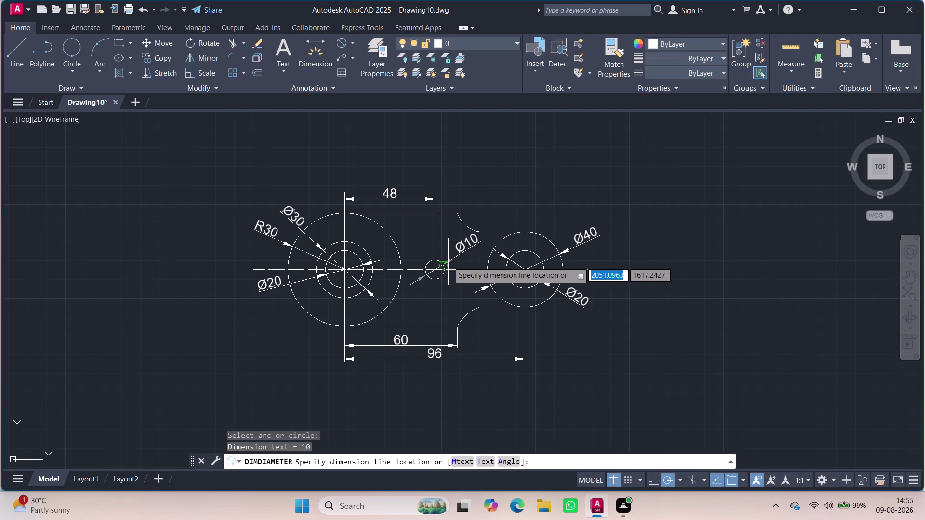
click(448, 261)
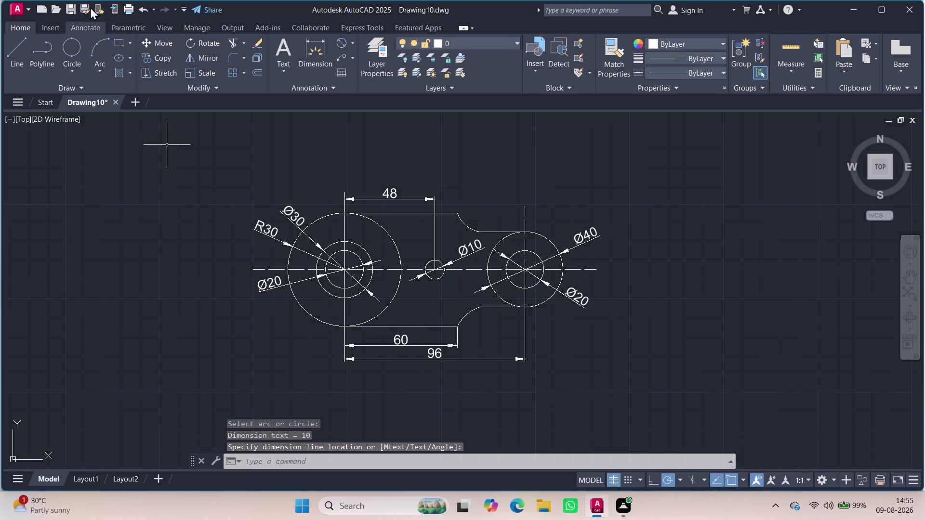
click(87, 2)
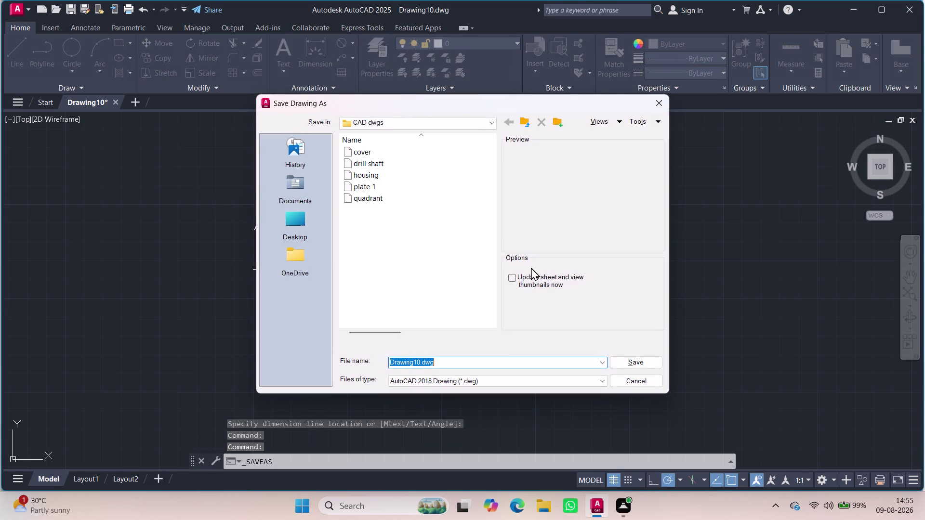
Save the drawing as 'plate 2' in the CAD dwgs folder.
text(pl)
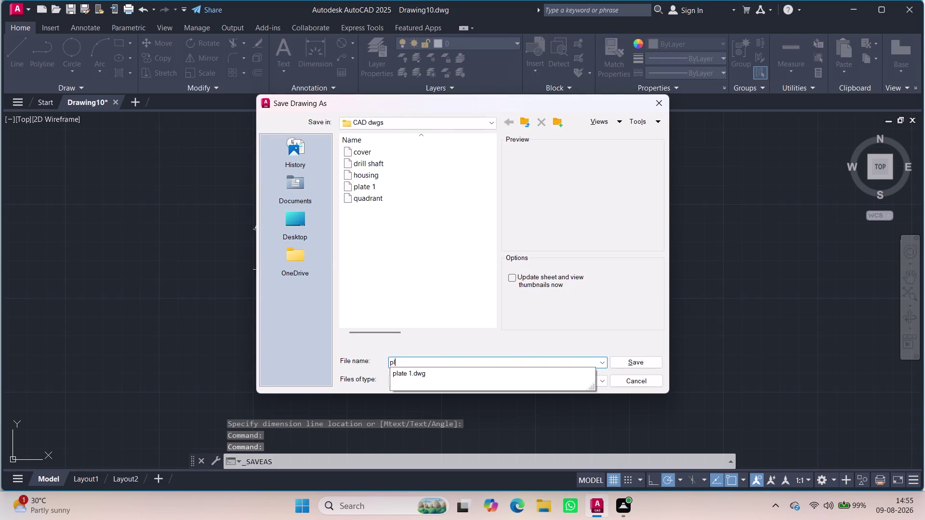
text(ate)
key(space)
key(2)
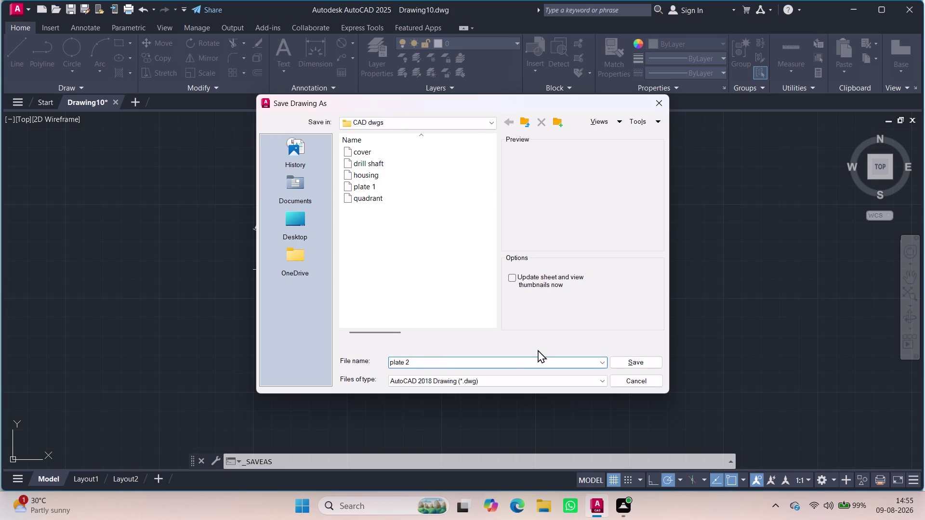
click(627, 360)
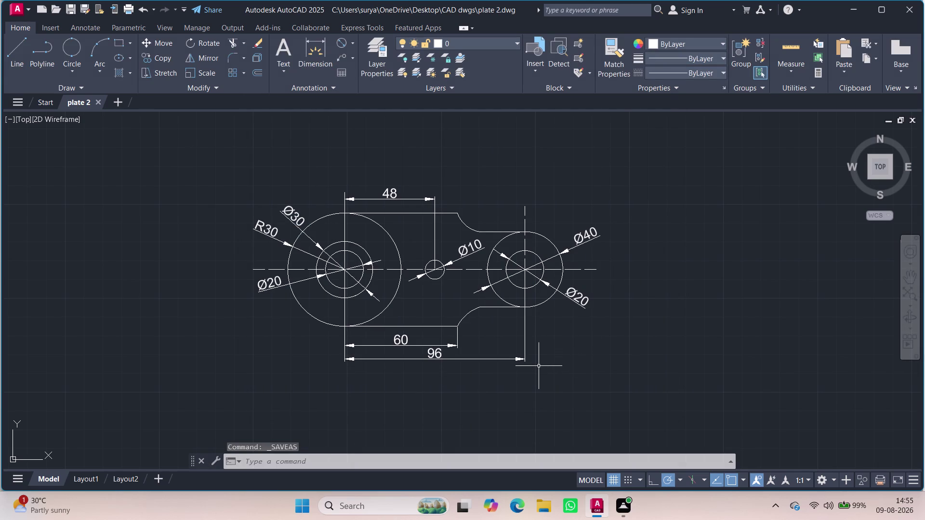
key(ctrl+p)
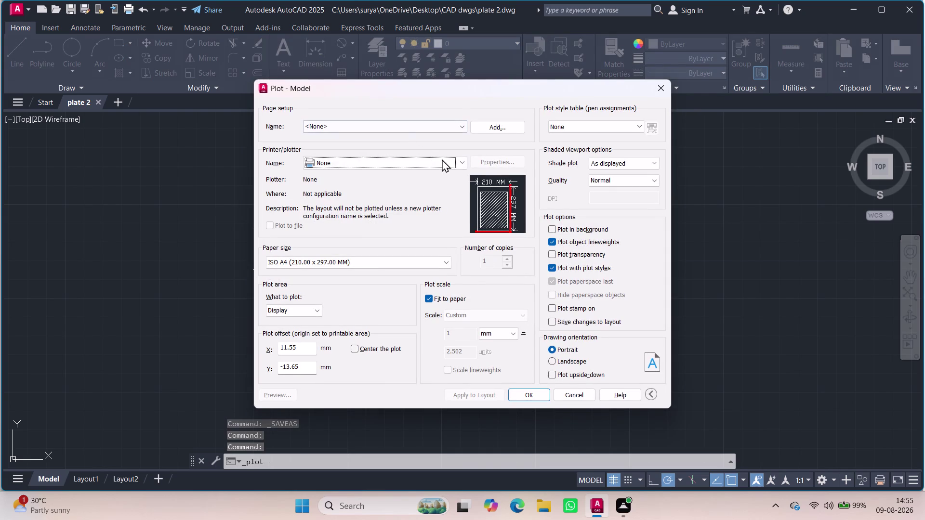
Choose the DWG To PDF printer with ISO A4 (210 x 297 mm) paper.
click(459, 165)
click(331, 276)
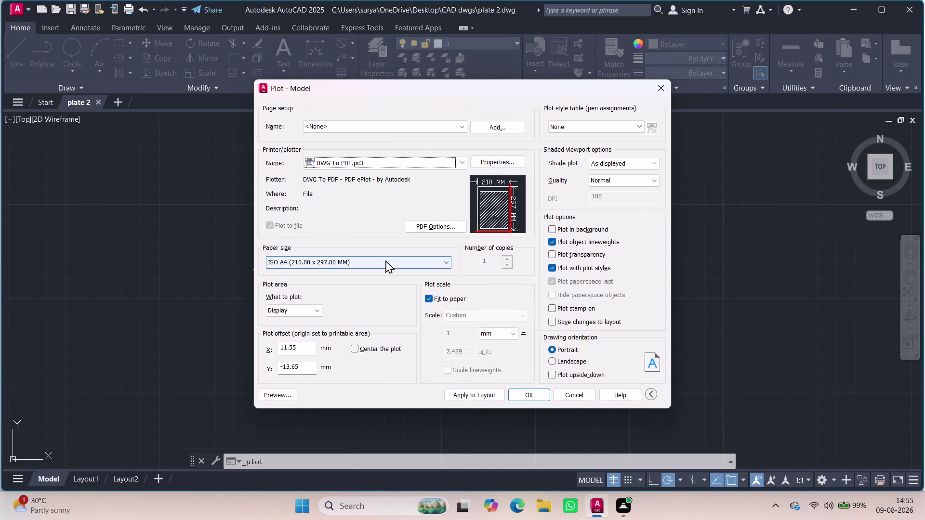
click(414, 266)
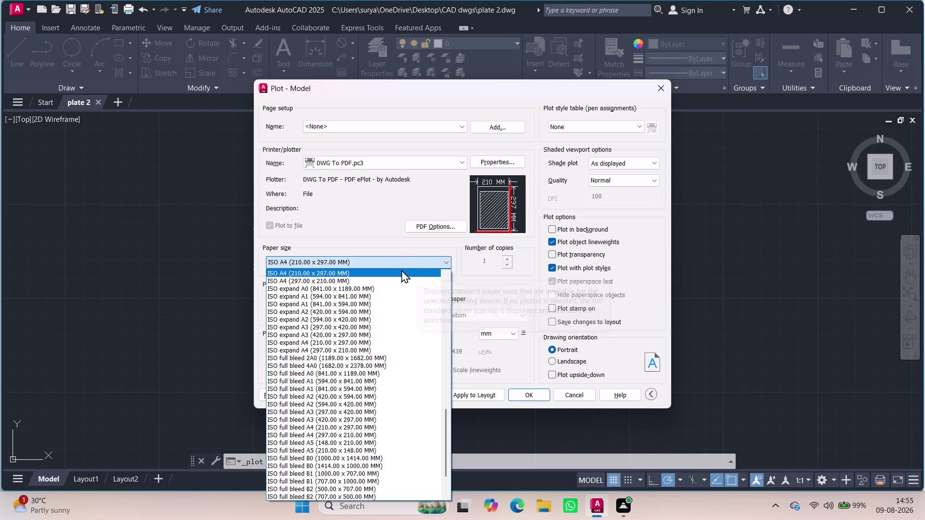
click(401, 270)
click(404, 259)
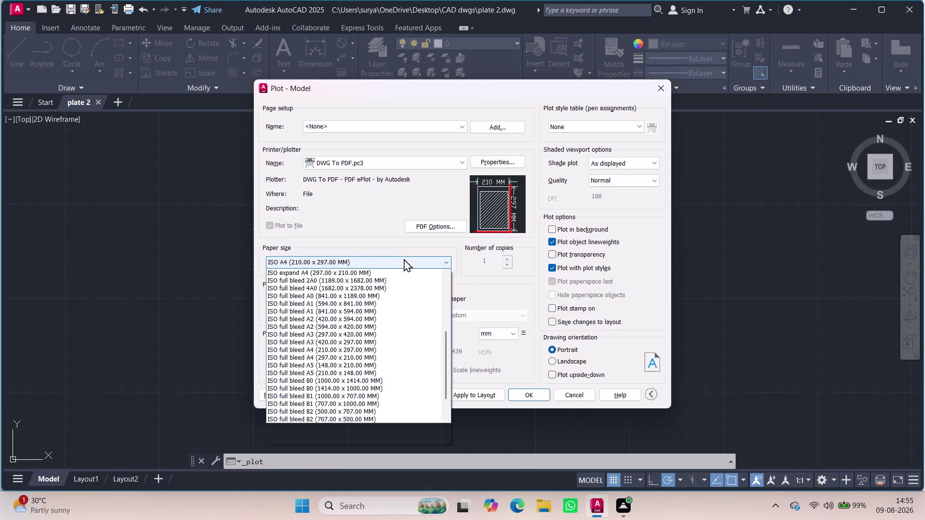
click(400, 259)
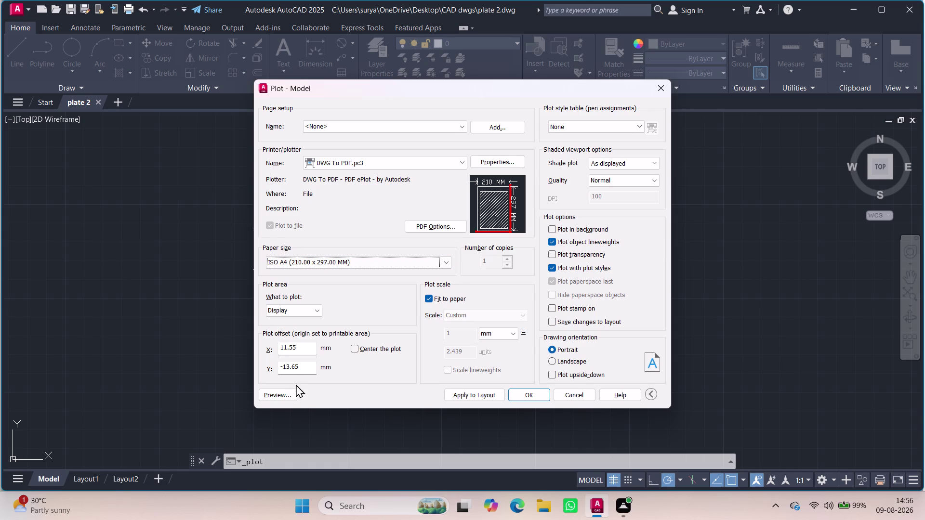
Set the plot area to Window, abandon the window pick, and cancel plotting.
click(315, 302)
click(315, 308)
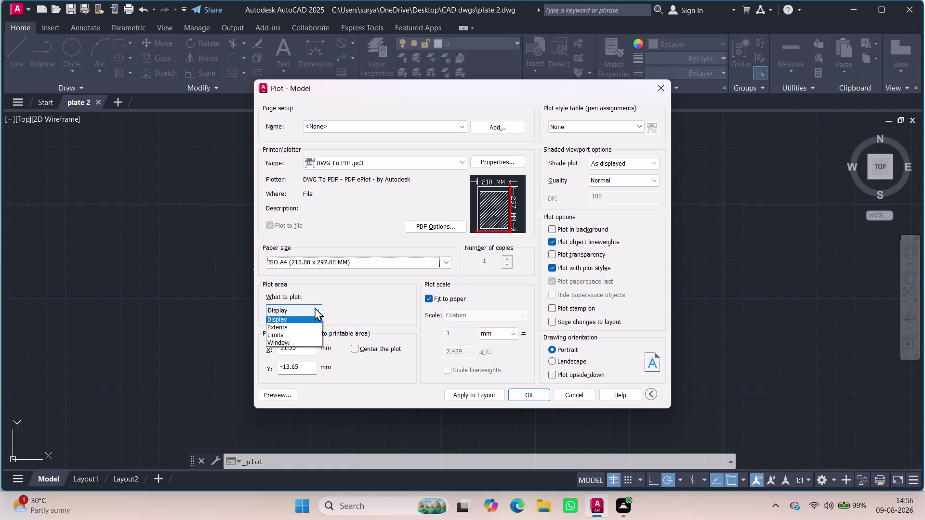
click(279, 342)
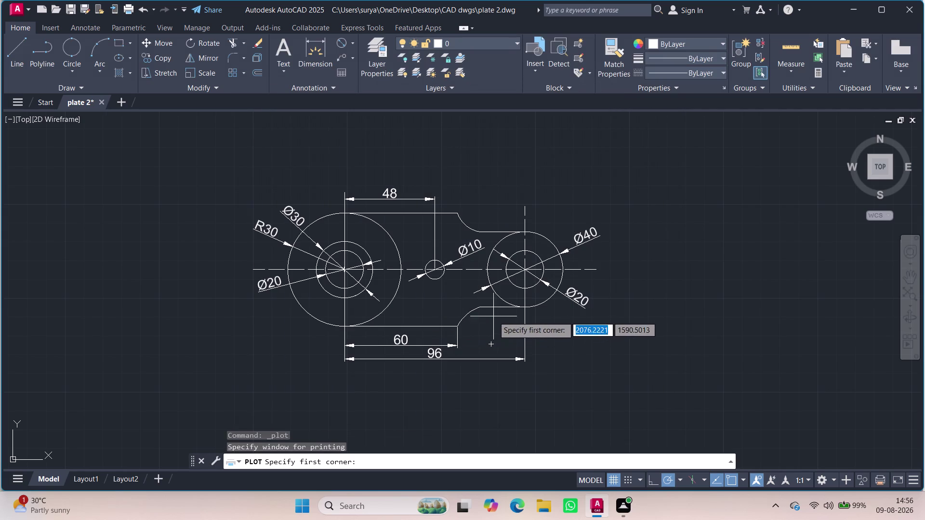
drag(228, 159, 903, 427)
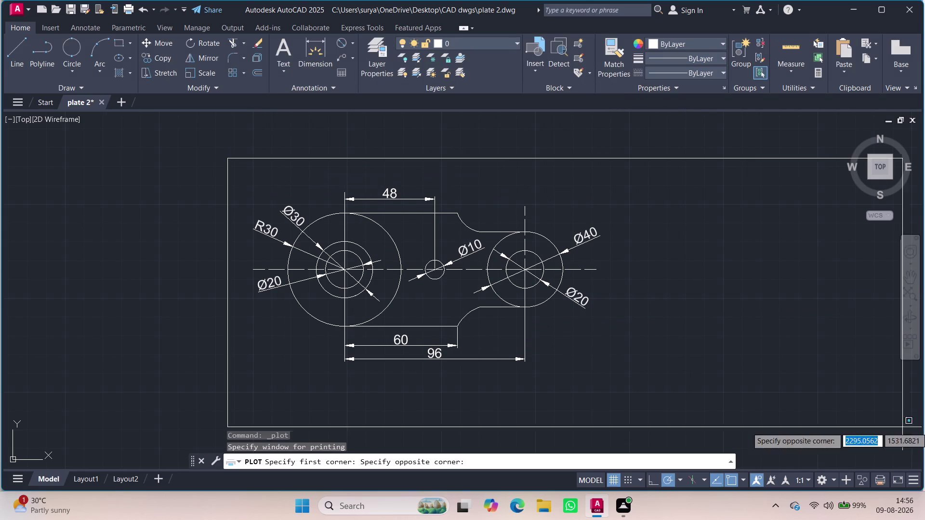
drag(903, 427, 622, 412)
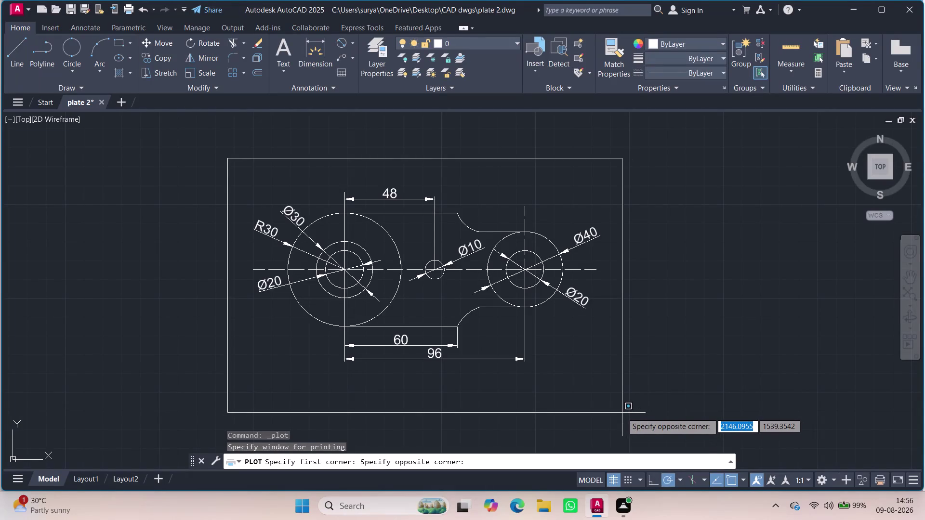
key(Escape)
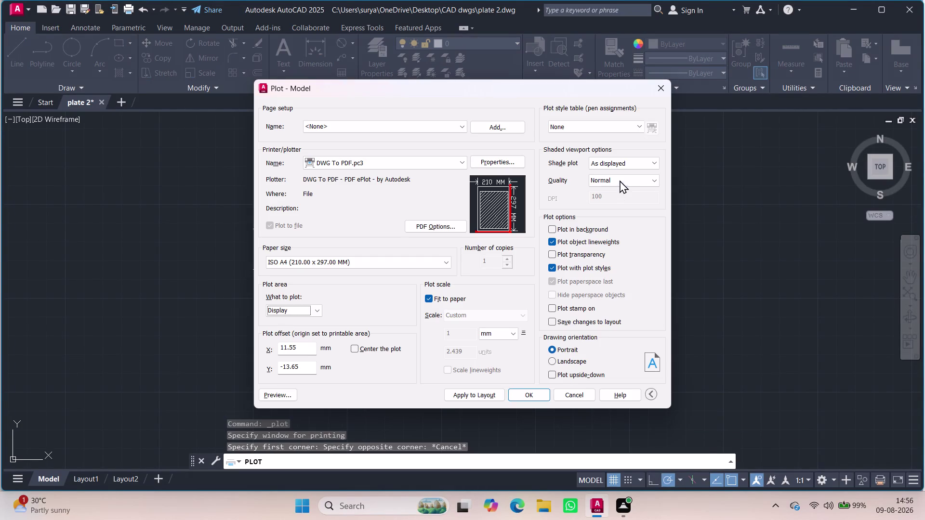
click(661, 88)
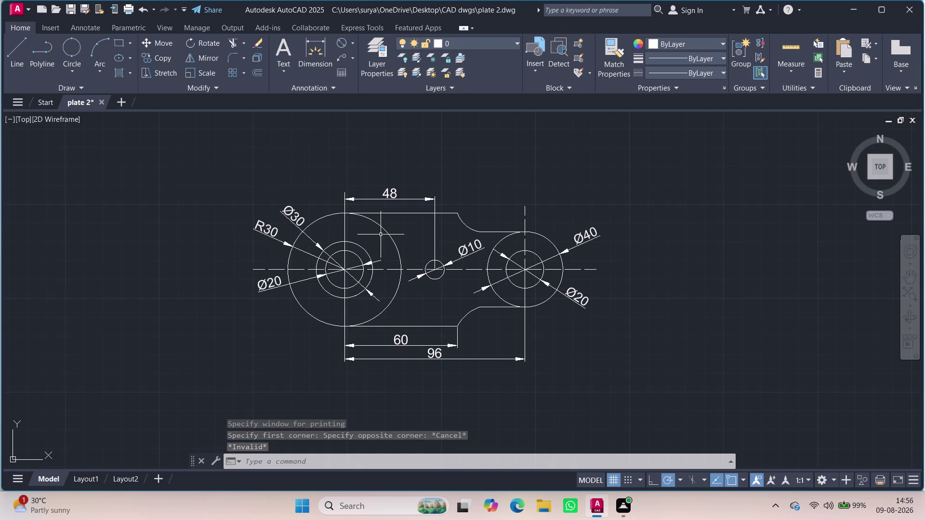
Trim the inner arcs of the right and left large circles with TR.
text(tr)
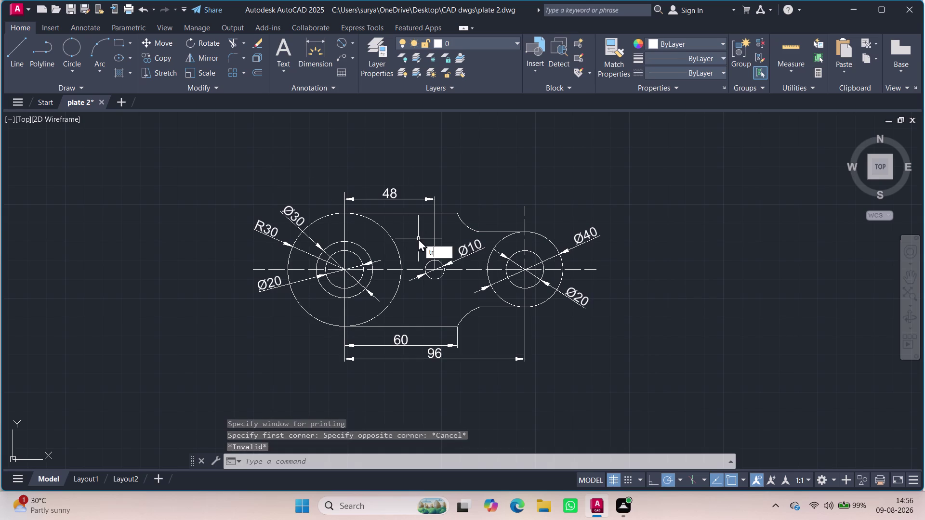
key(Return)
key(Return)
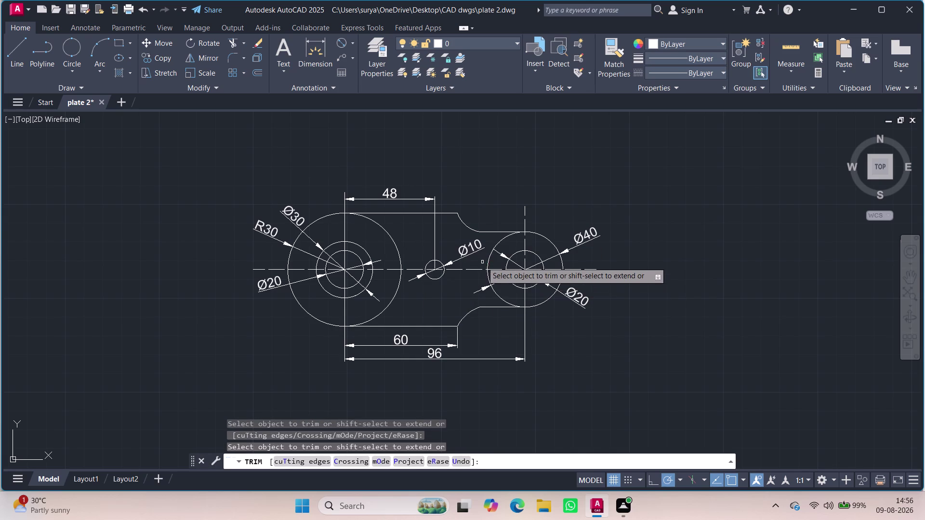
click(488, 262)
click(488, 277)
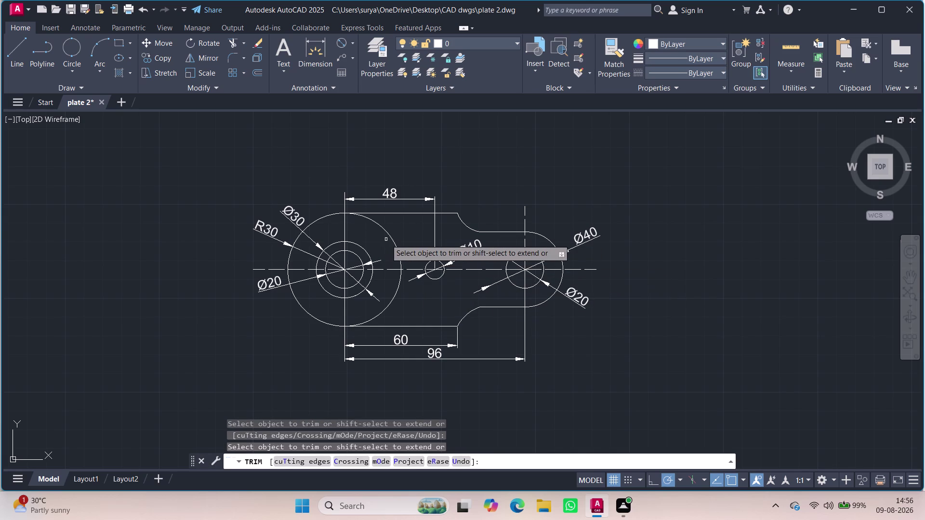
click(392, 239)
click(402, 280)
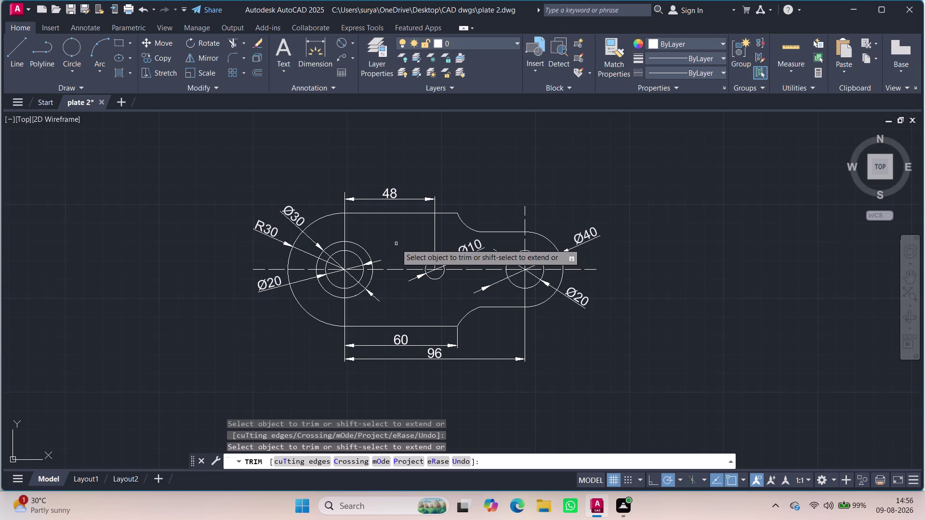
key(Escape)
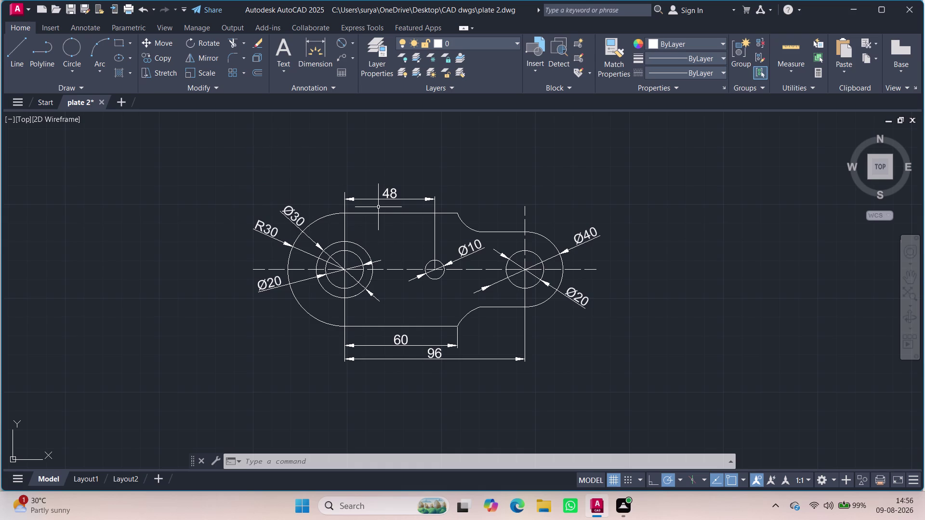
Re-save plate 2 and bring up the Plot dialog.
key(ctrl+s)
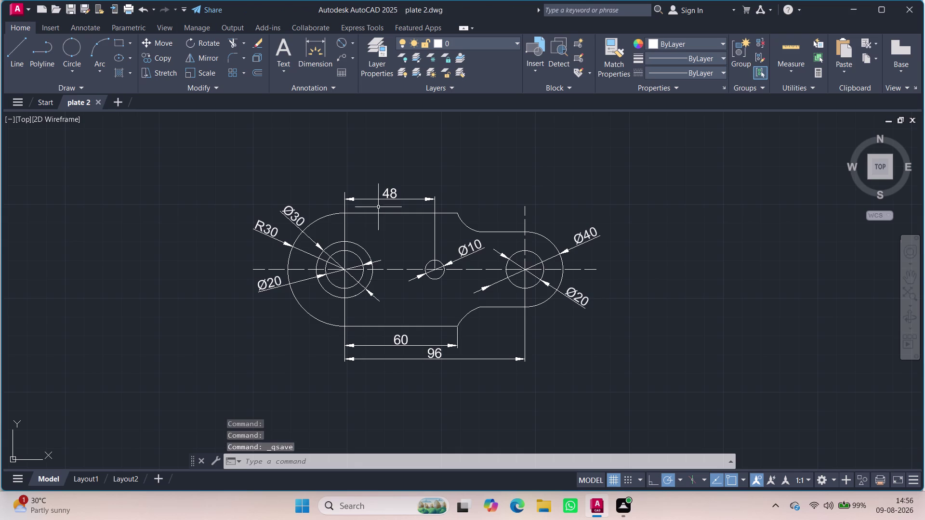
click(74, 8)
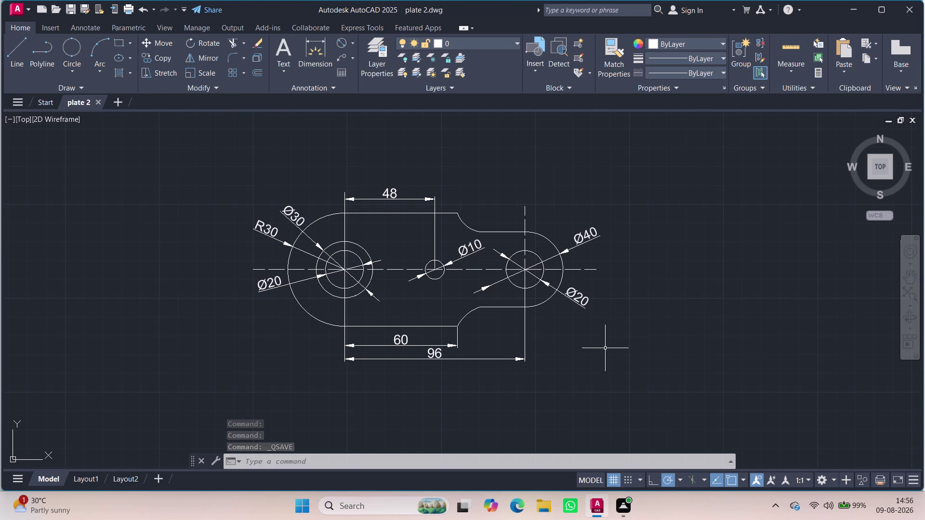
key(ctrl+p)
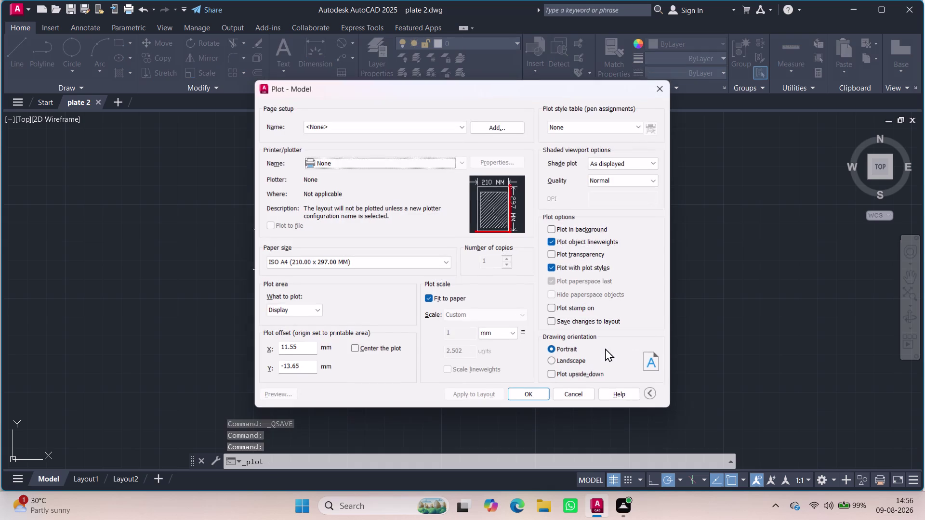
Plot a window around the plate via DWG To PDF.pc3 to plate 2-Model.pdf.
click(464, 162)
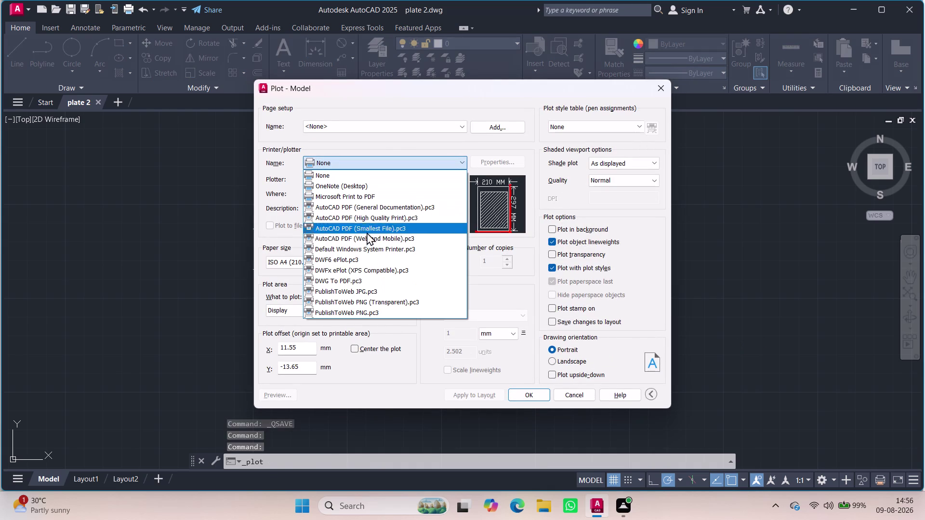
click(344, 281)
double_click(338, 260)
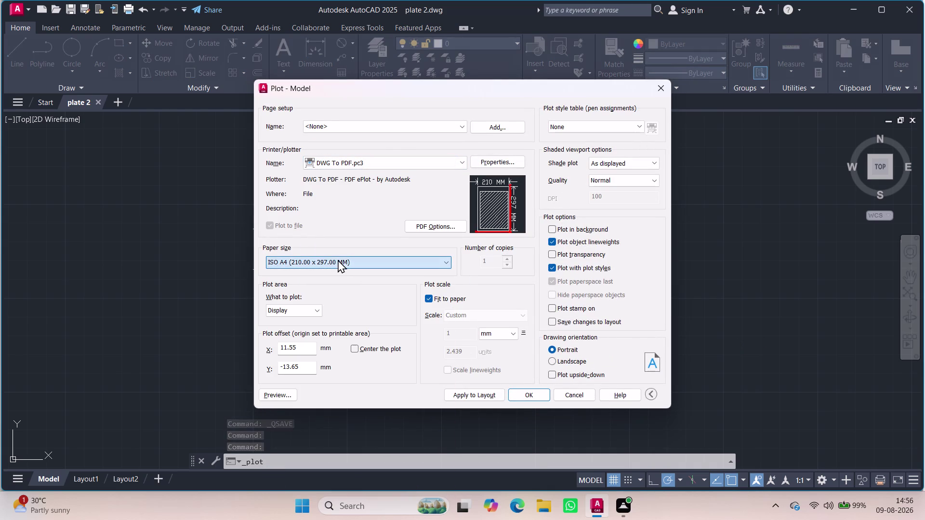
click(310, 311)
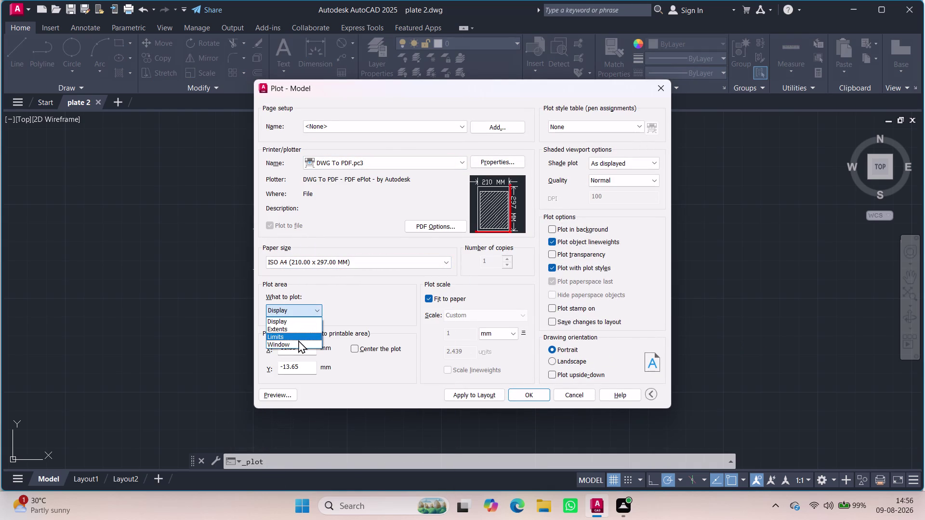
click(294, 341)
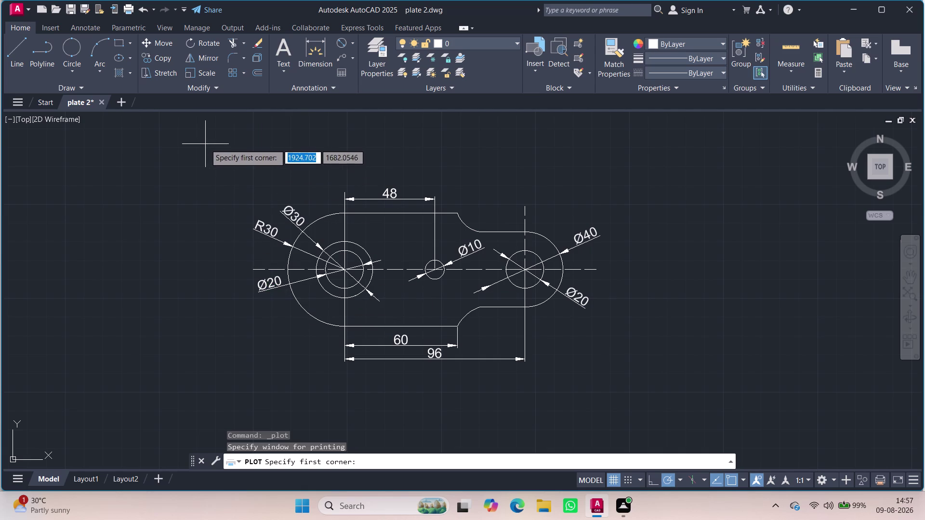
drag(206, 135, 634, 396)
click(623, 390)
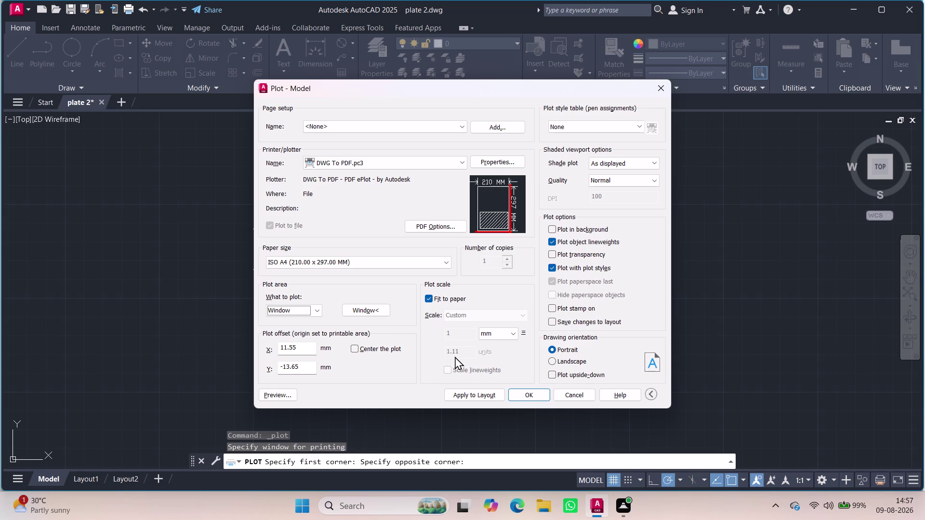
click(525, 392)
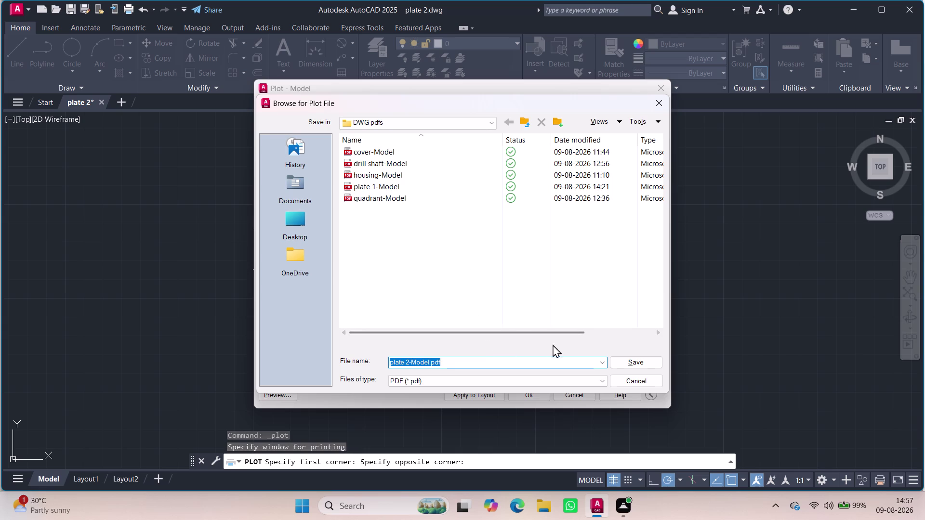
click(626, 357)
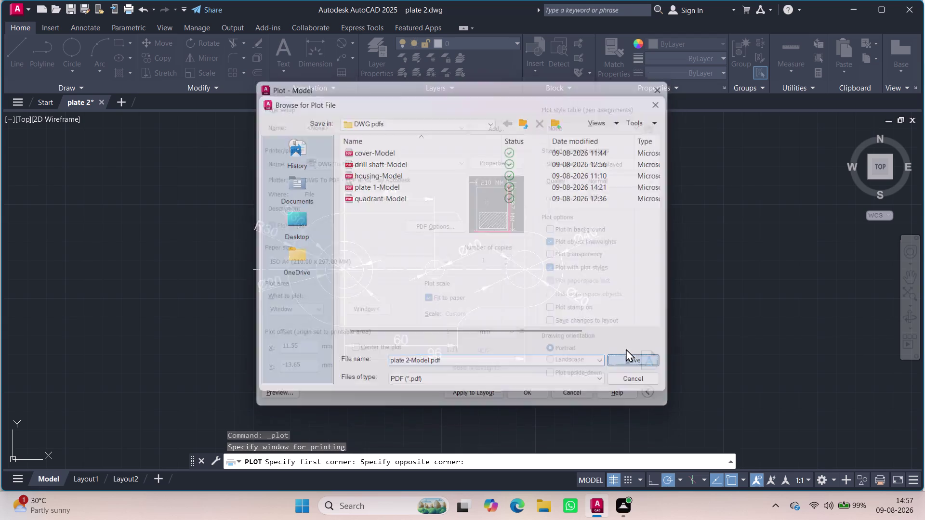